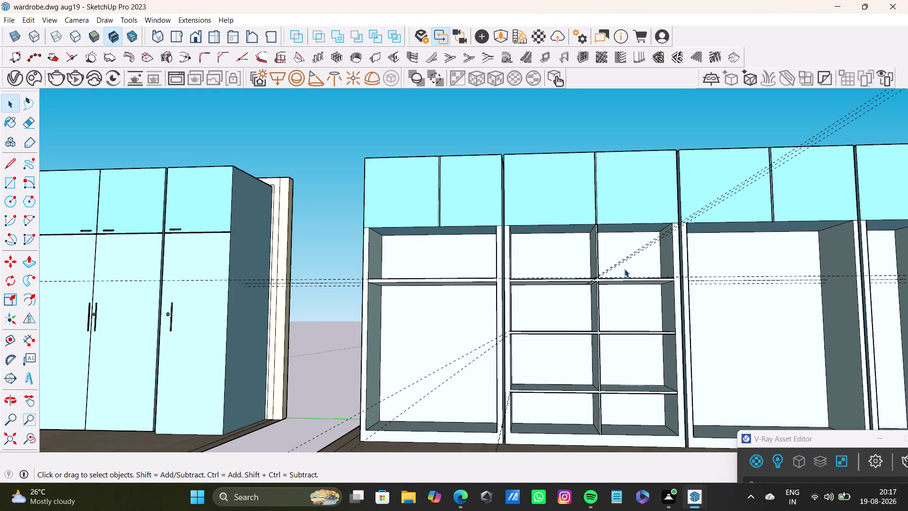
Orbit and zoom around the wardrobe to inspect the shelf compartments from several angles.
middle_drag(563, 302, 549, 376)
scroll(up, 3)
middle_drag(575, 325, 575, 327)
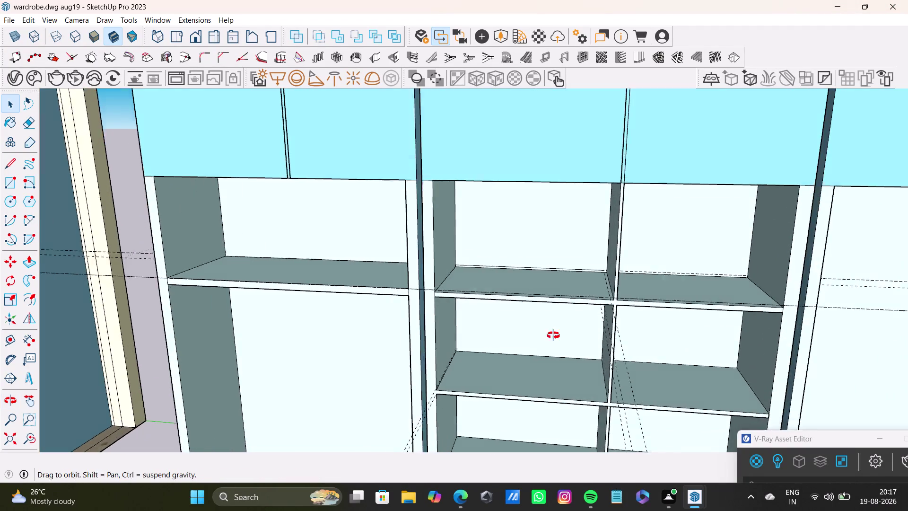
middle_drag(575, 327, 479, 376)
scroll(up, 3)
middle_drag(525, 351, 574, 285)
scroll(up, 3)
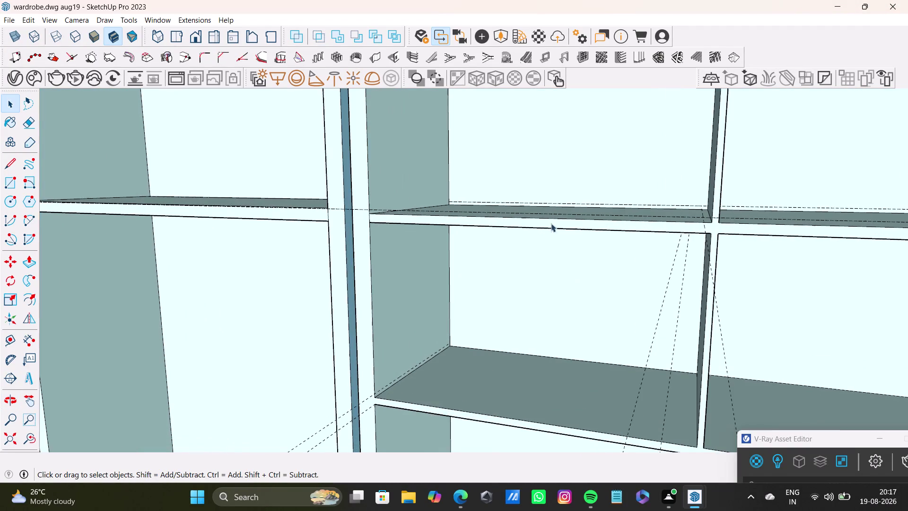
middle_drag(555, 222, 559, 249)
scroll(down, 3)
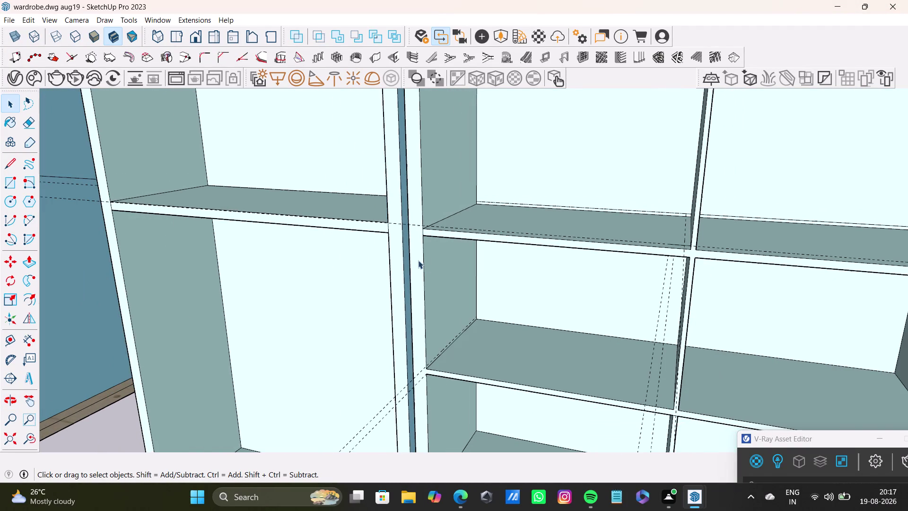
middle_drag(413, 255, 452, 251)
middle_drag(447, 257, 525, 231)
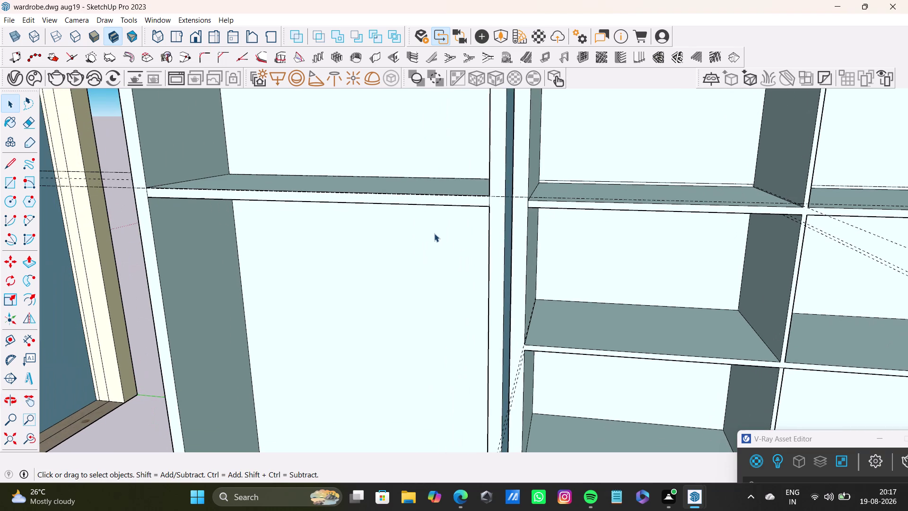
scroll(down, 3)
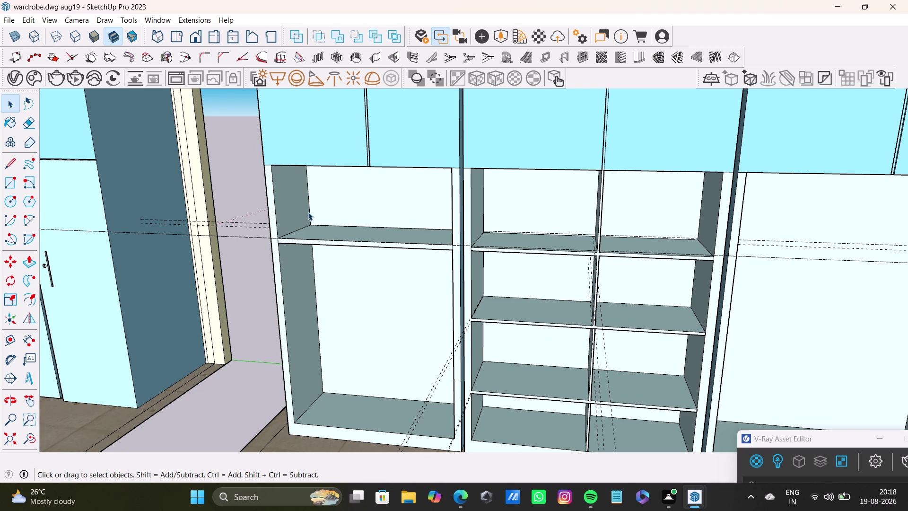
scroll(down, 3)
middle_drag(389, 255, 390, 323)
scroll(up, 3)
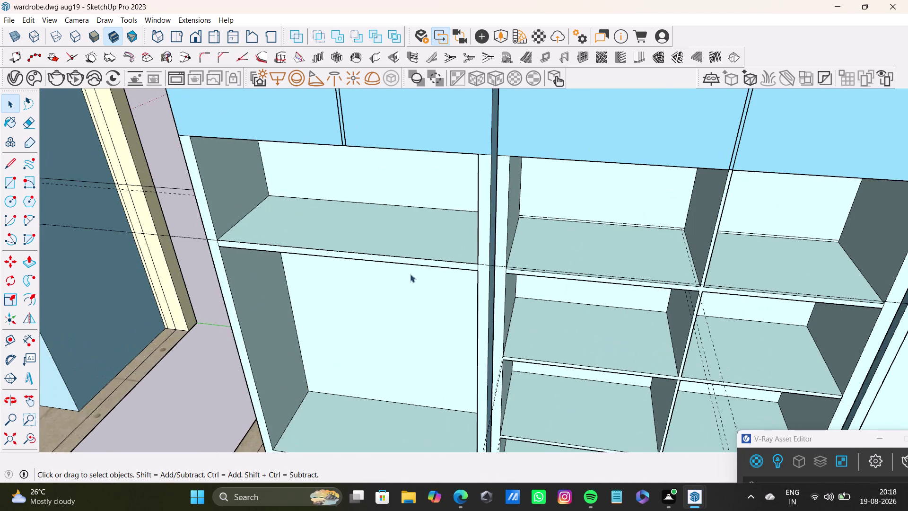
middle_drag(416, 274, 416, 239)
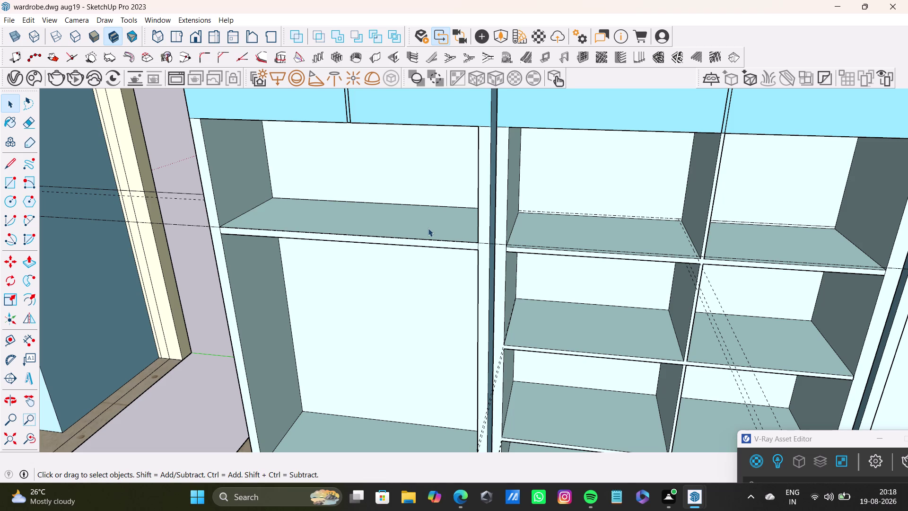
middle_drag(423, 303, 426, 212)
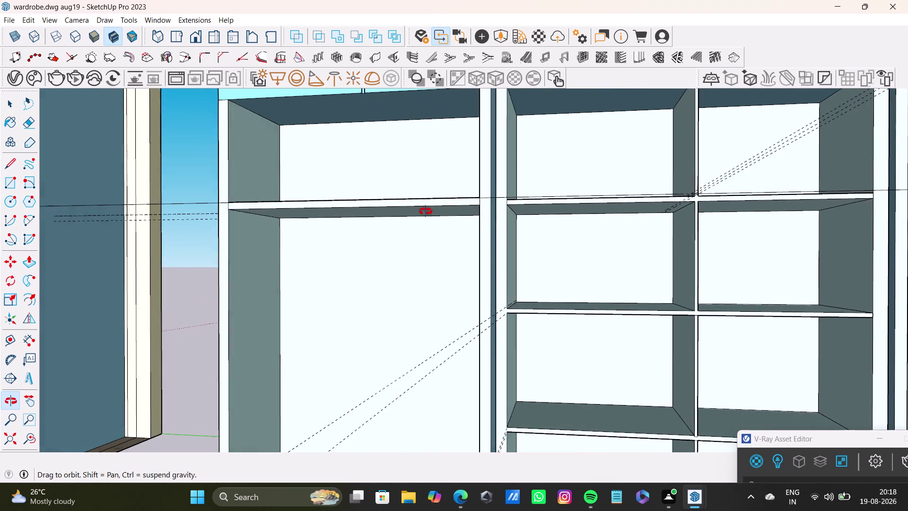
middle_drag(426, 212, 408, 311)
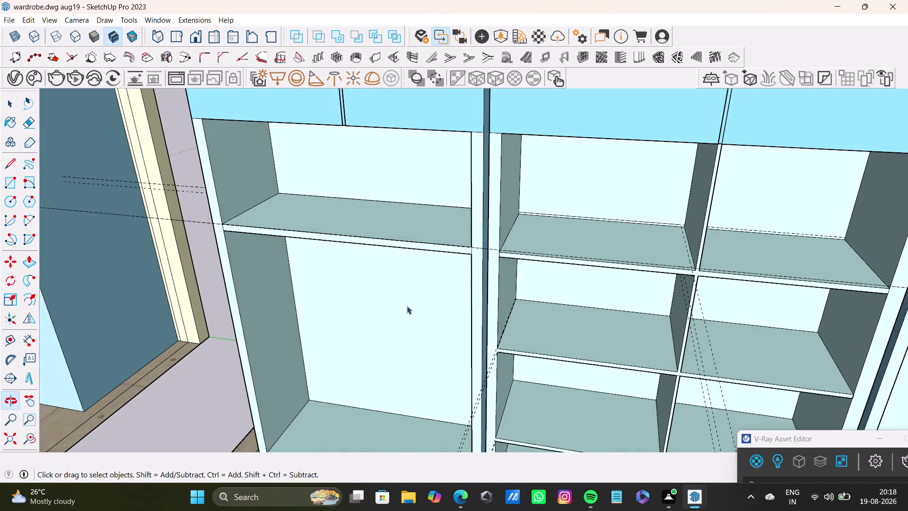
scroll(down, 3)
middle_drag(414, 285, 427, 234)
scroll(up, 3)
middle_drag(449, 285, 446, 214)
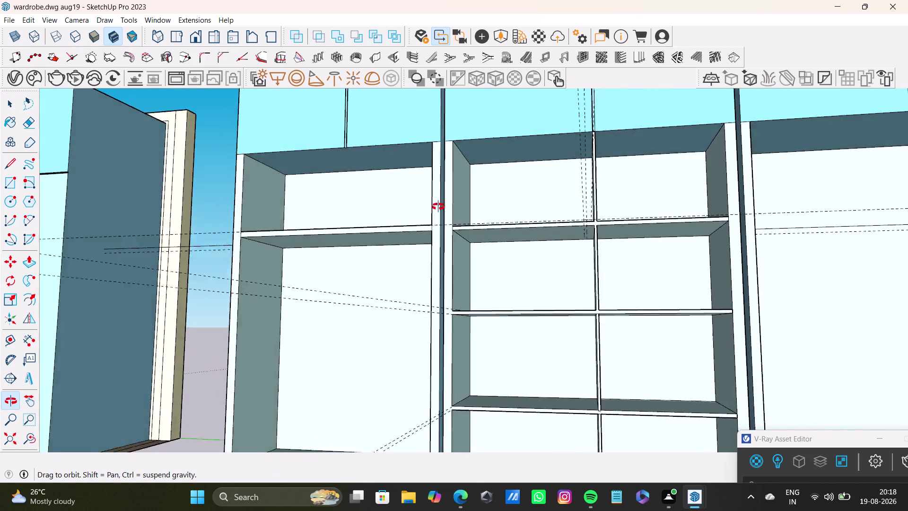
middle_drag(446, 213, 397, 200)
middle_drag(579, 369, 581, 370)
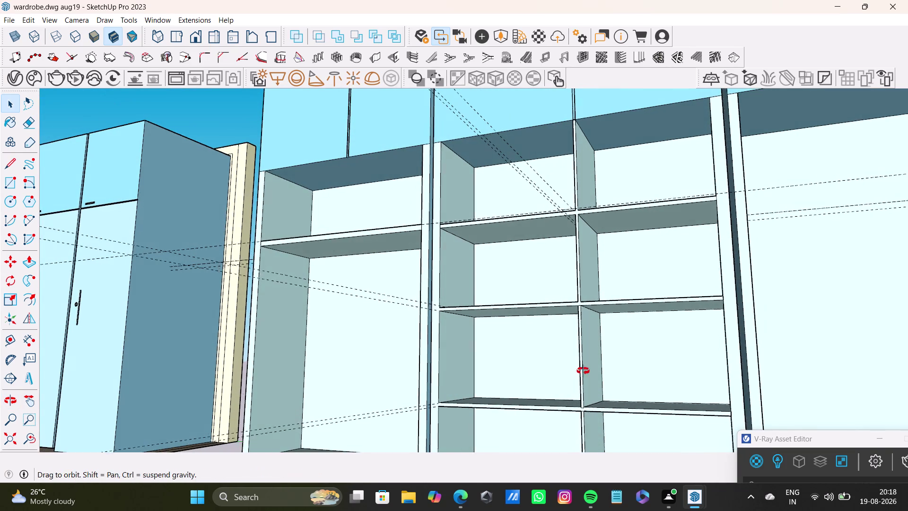
middle_drag(581, 371, 612, 404)
scroll(up, 3)
middle_drag(593, 408, 553, 396)
scroll(up, 3)
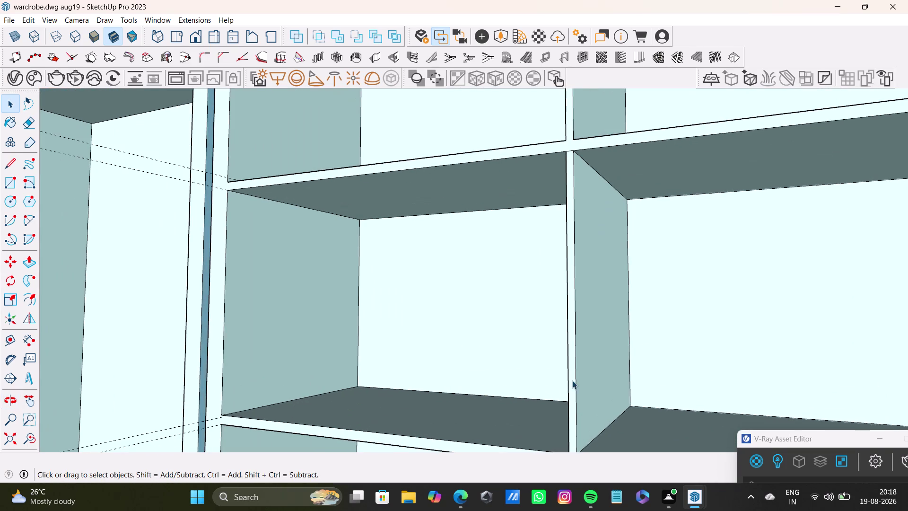
Push/pull the thin vertical divider panel to adjust it.
click(570, 379)
key(p)
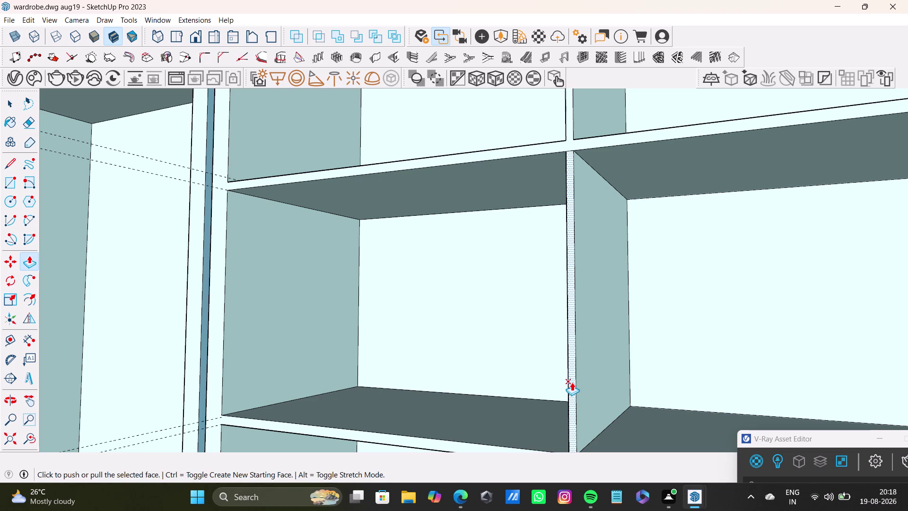
drag(572, 382, 568, 383)
scroll(down, 3)
scroll(up, 3)
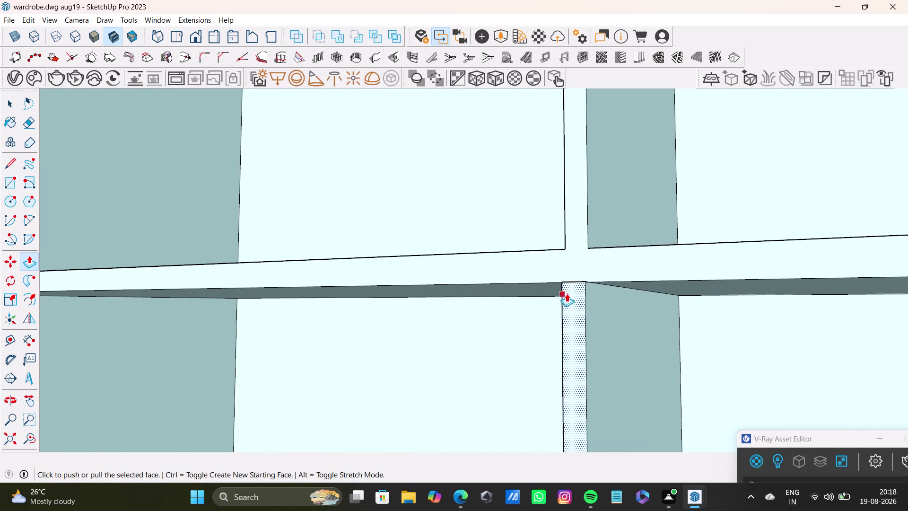
drag(573, 291, 581, 233)
scroll(down, 3)
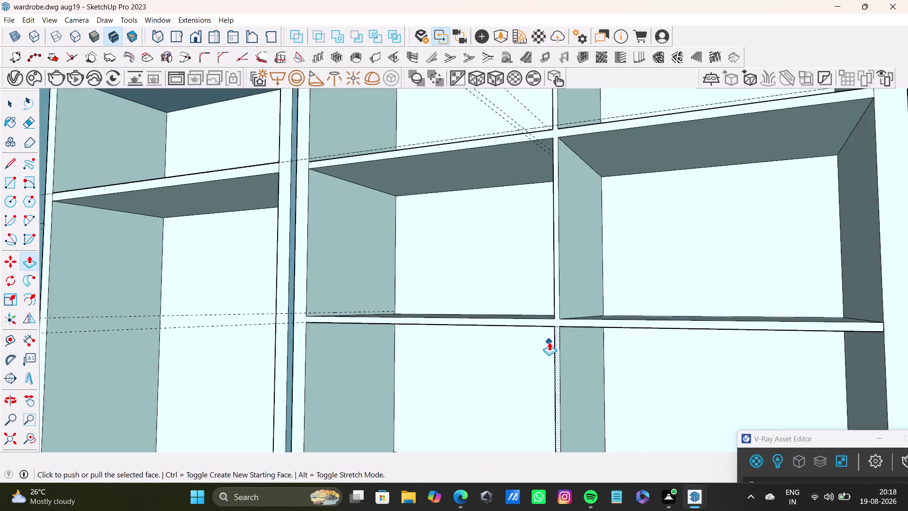
scroll(down, 3)
View both wardrobes whole, close a stray window, and check the elevation drawing.
middle_drag(549, 345, 616, 405)
scroll(down, 3)
scroll(up, 3)
scroll(down, 3)
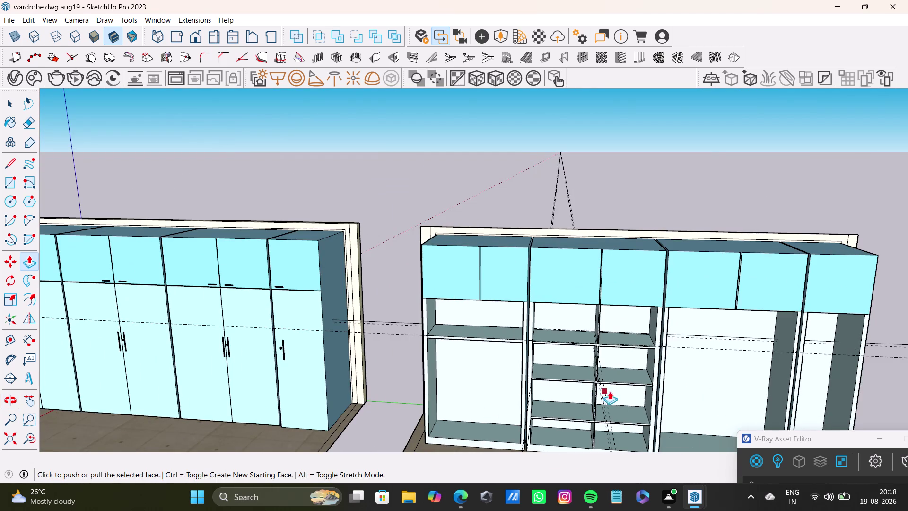
scroll(up, 3)
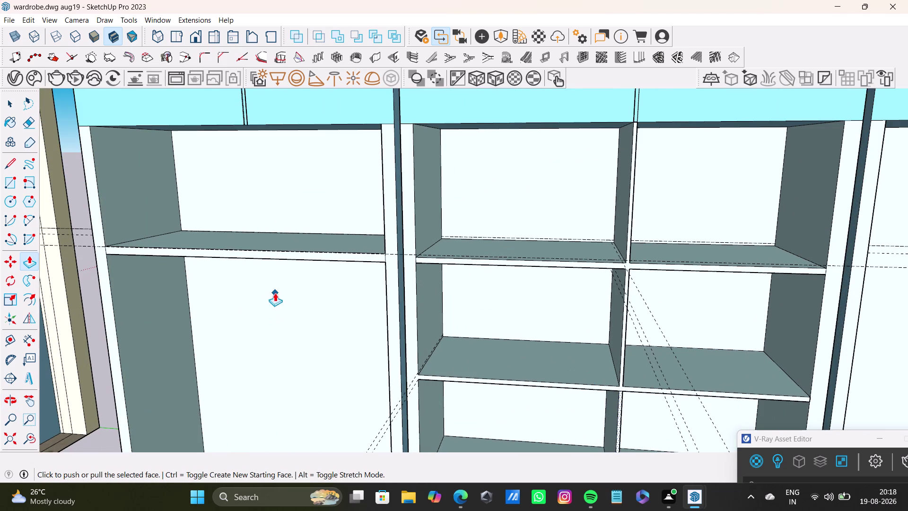
click(614, 501)
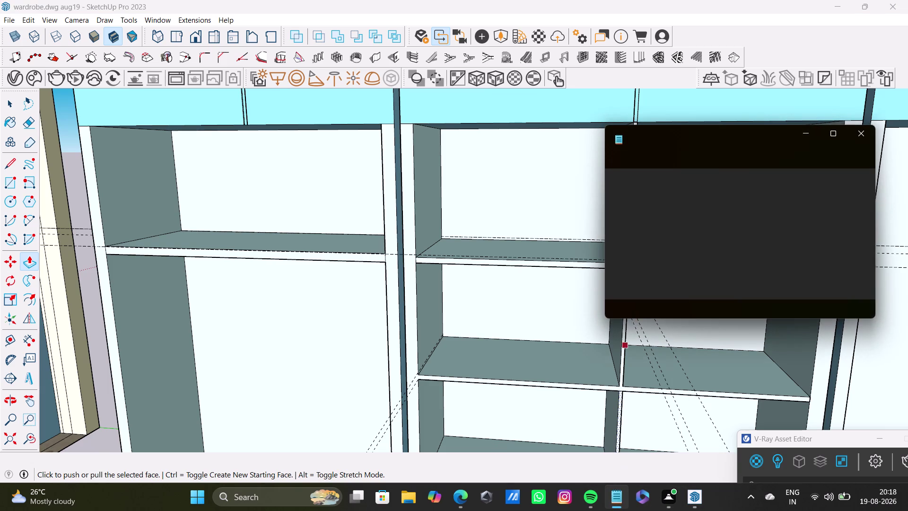
click(861, 134)
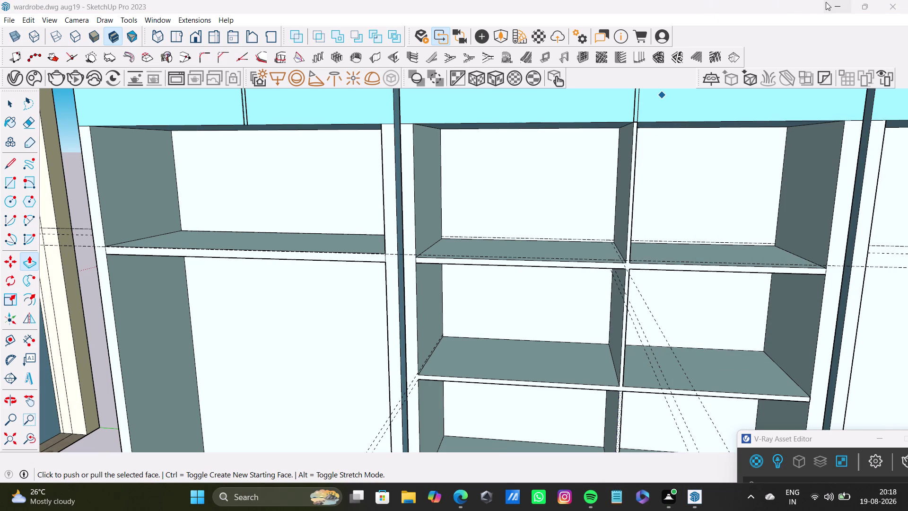
click(828, 4)
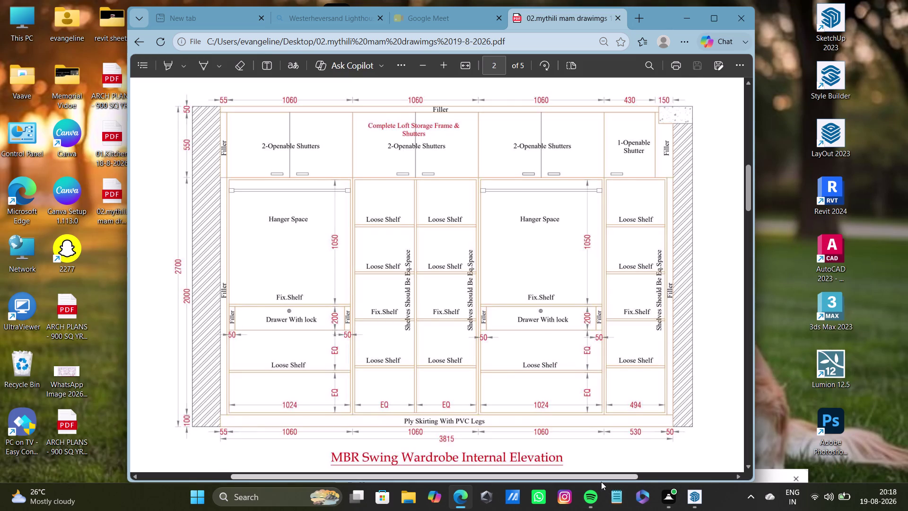
click(690, 498)
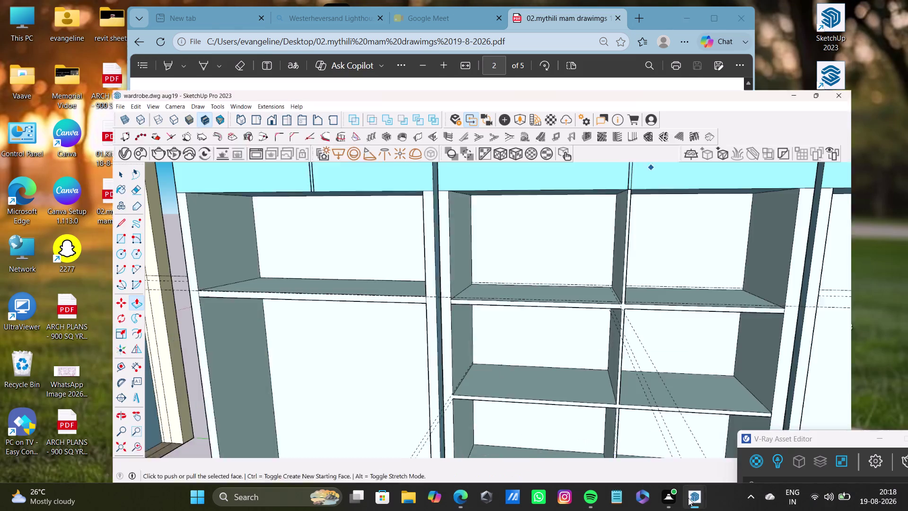
scroll(down, 3)
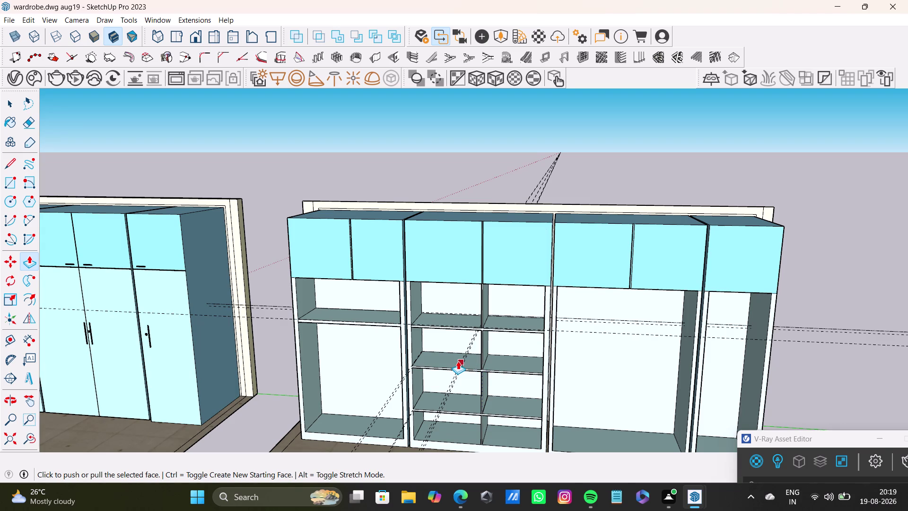
scroll(up, 3)
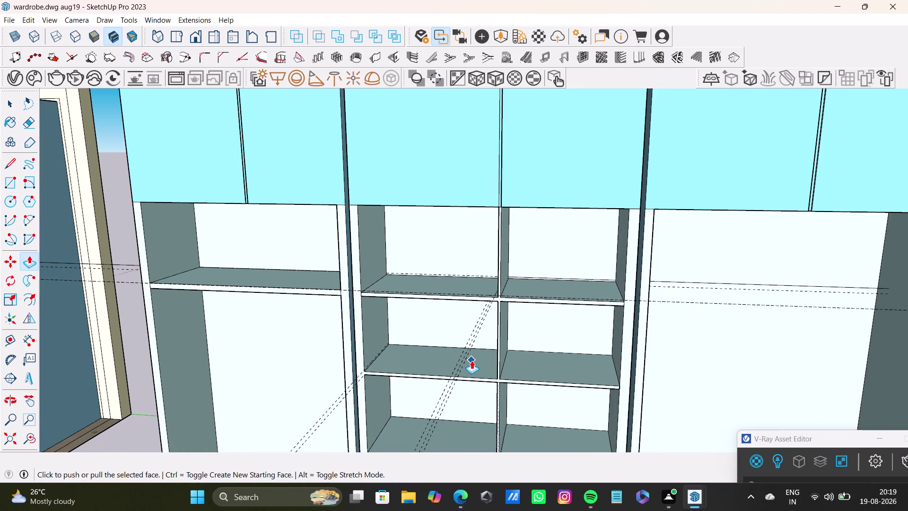
Extend the narrow shelf divider and look over the shelf compartments.
drag(476, 364, 467, 355)
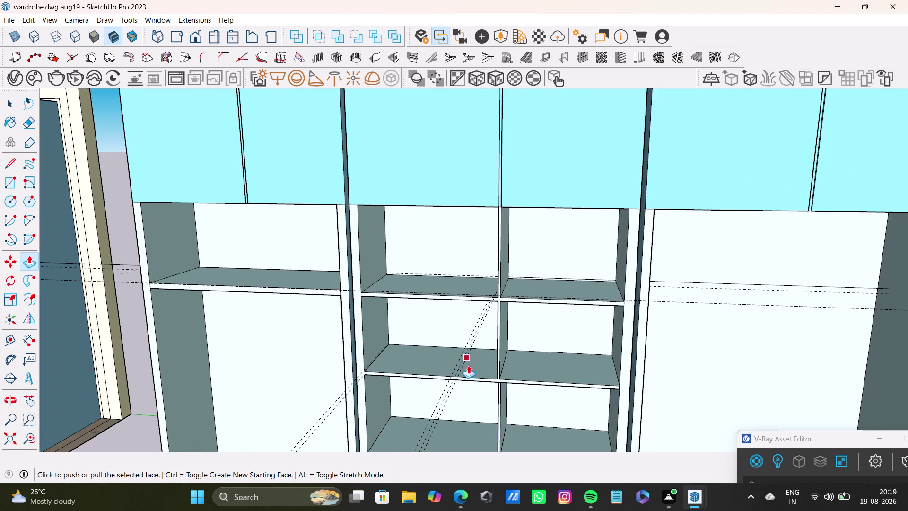
scroll(up, 3)
middle_drag(505, 401, 443, 275)
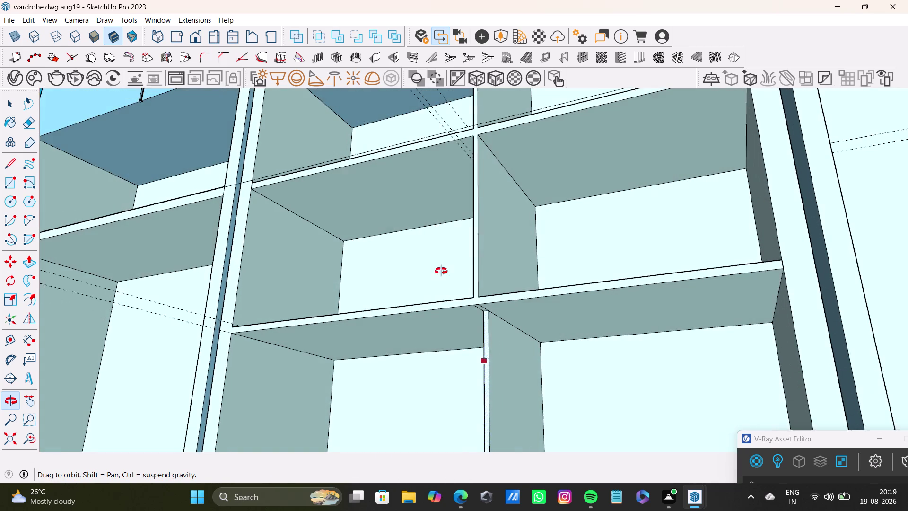
middle_drag(443, 276, 441, 271)
drag(489, 380, 478, 375)
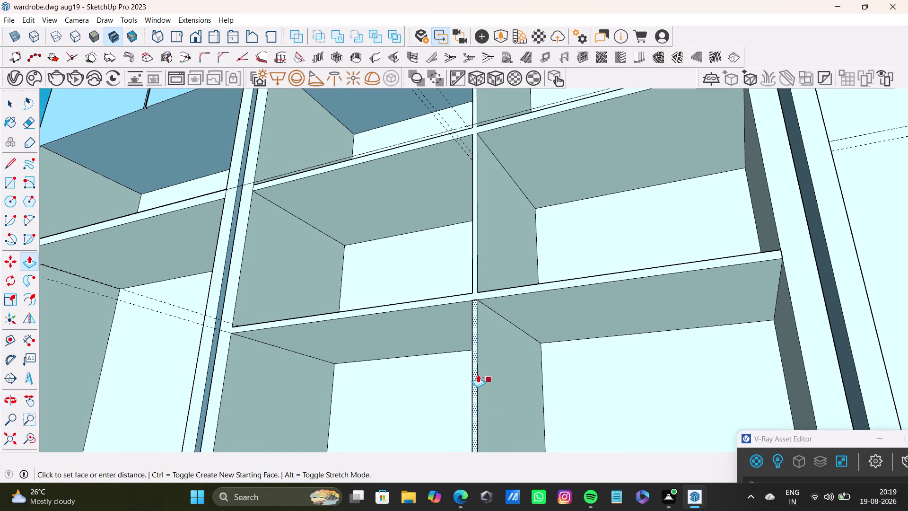
drag(478, 374, 478, 287)
middle_drag(494, 336, 498, 369)
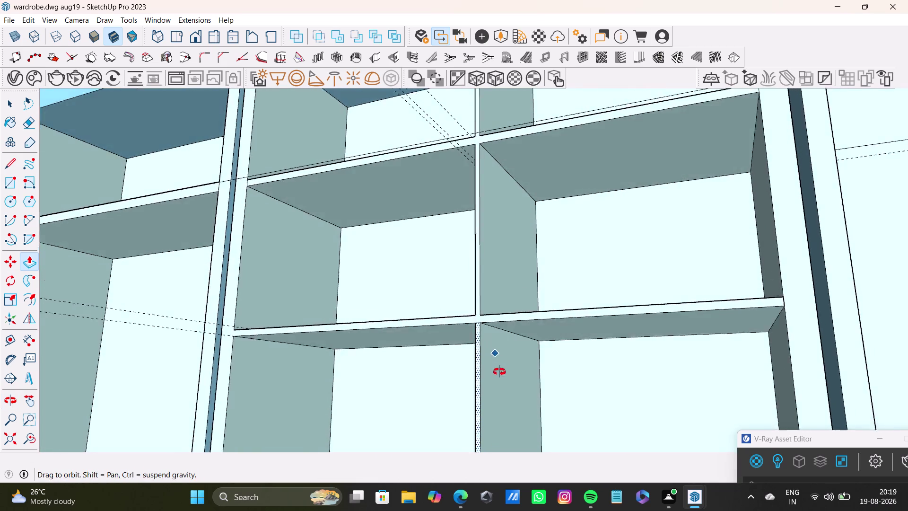
middle_drag(498, 369, 506, 425)
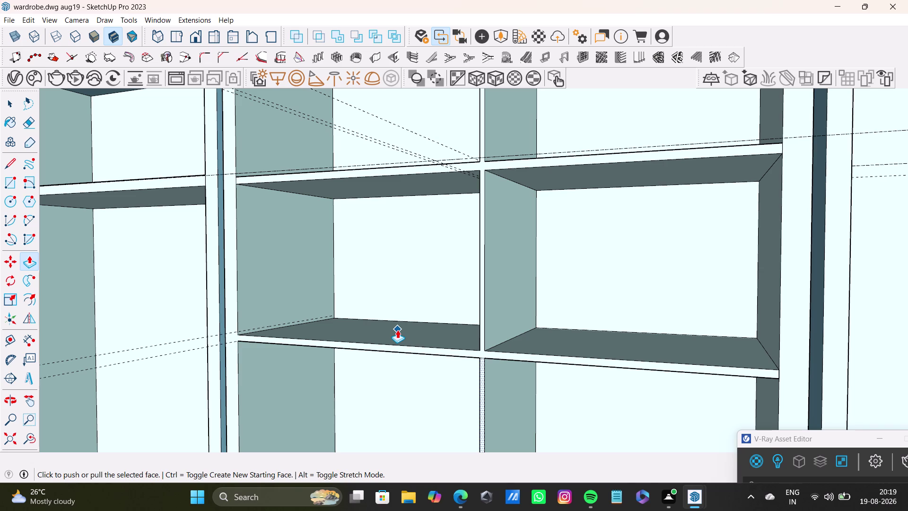
scroll(down, 3)
scroll(down, 3)
middle_drag(416, 287, 488, 292)
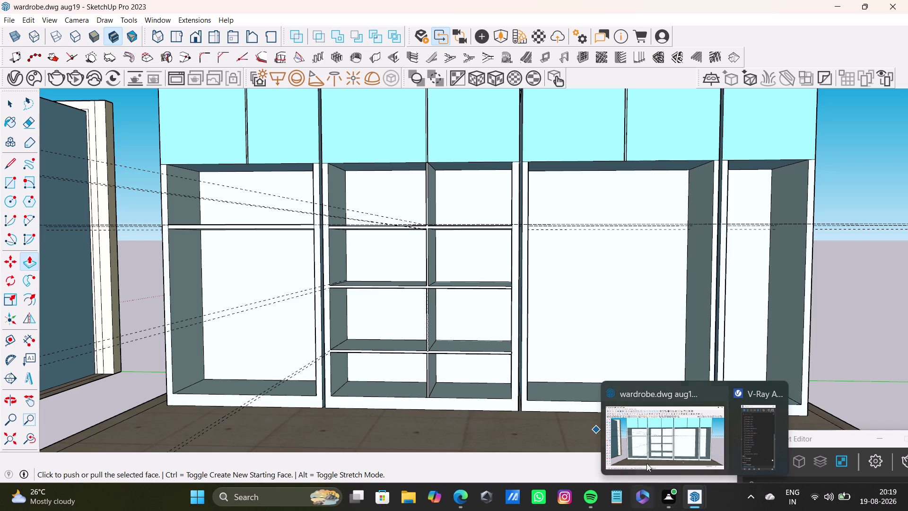
Compare with the PDF elevation, then frame the narrow right-hand column face-on.
click(837, 9)
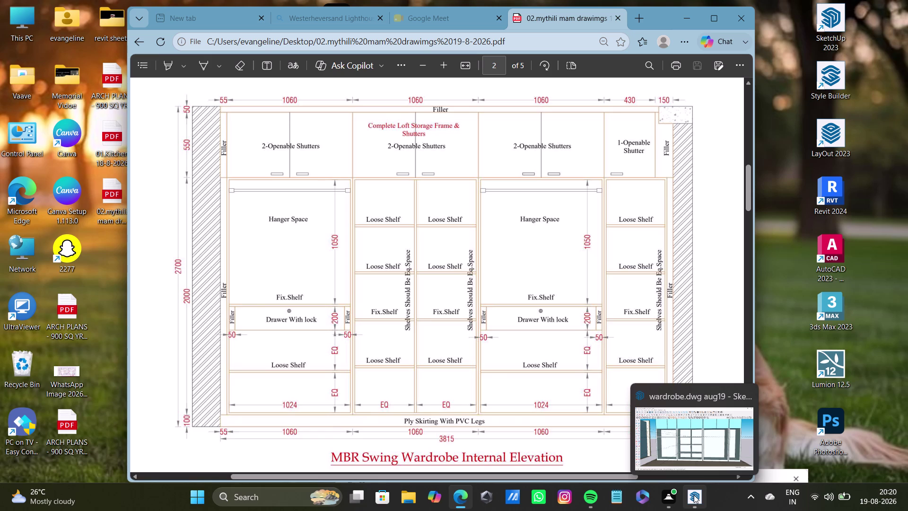
click(694, 494)
scroll(down, 3)
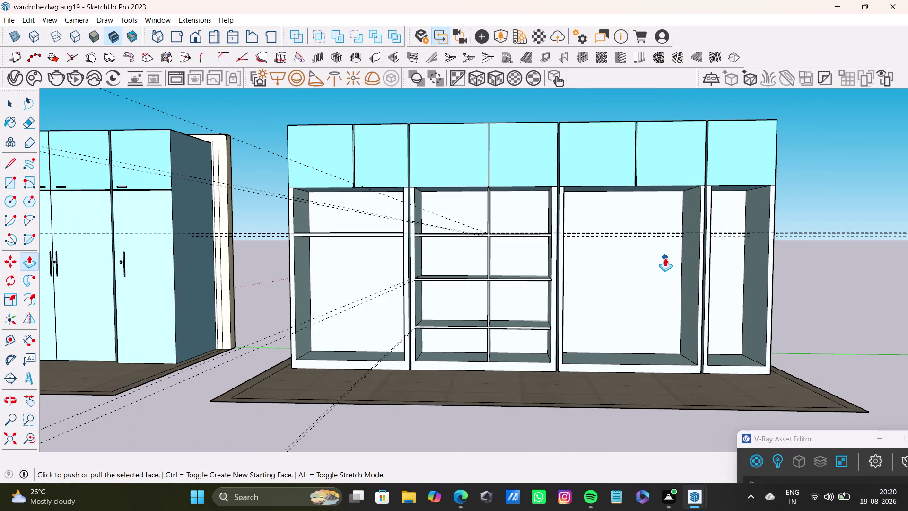
middle_drag(665, 254, 457, 248)
scroll(up, 3)
middle_drag(495, 247, 410, 270)
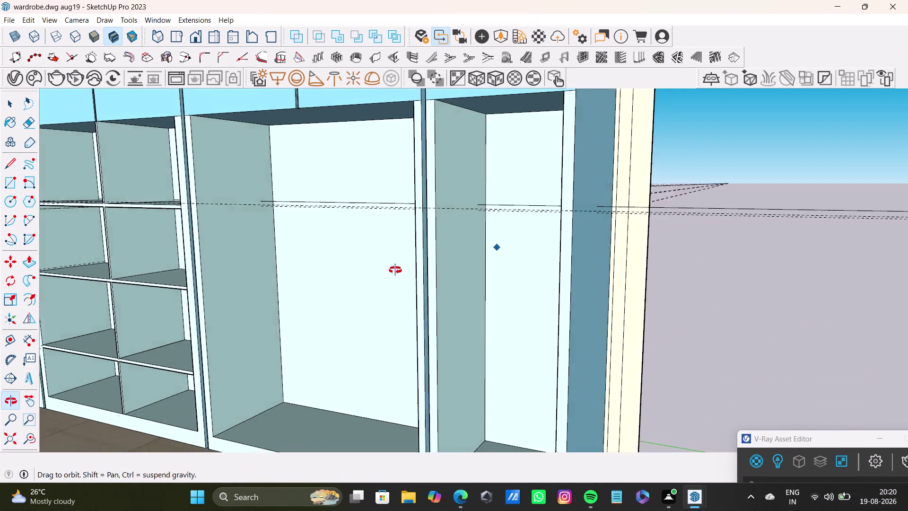
middle_drag(410, 270, 370, 310)
click(28, 22)
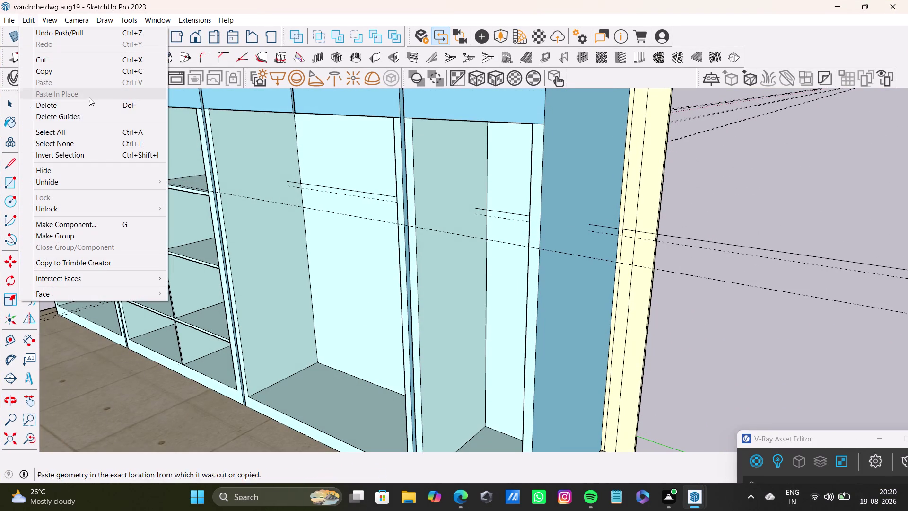
click(86, 113)
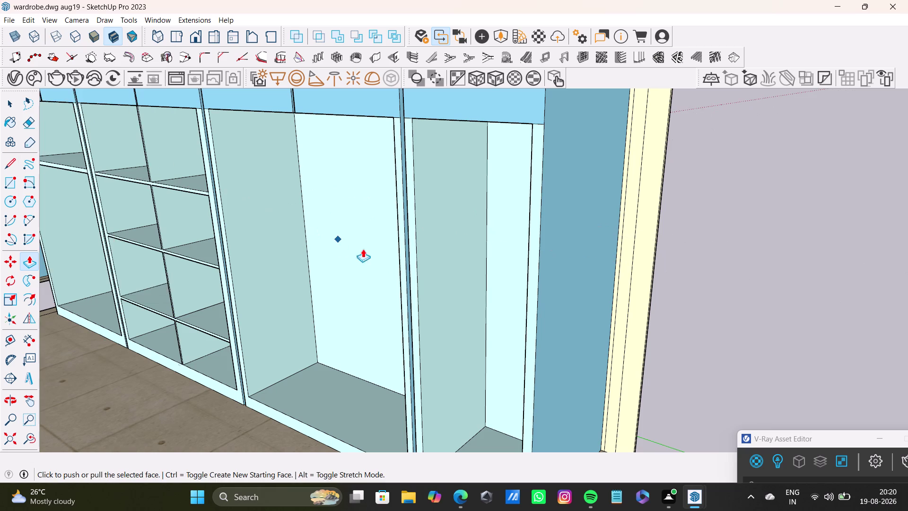
scroll(up, 3)
middle_drag(424, 259, 419, 230)
drag(12, 187, 14, 182)
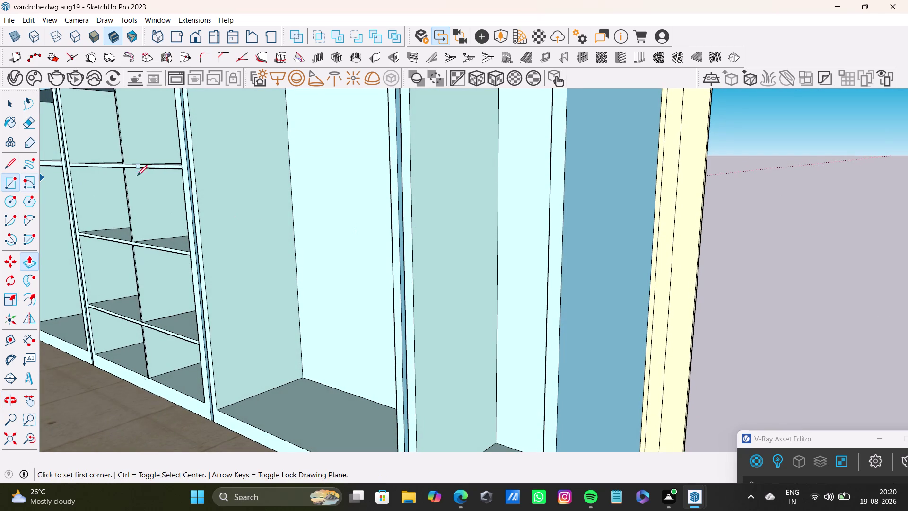
scroll(down, 3)
middle_drag(441, 210, 444, 260)
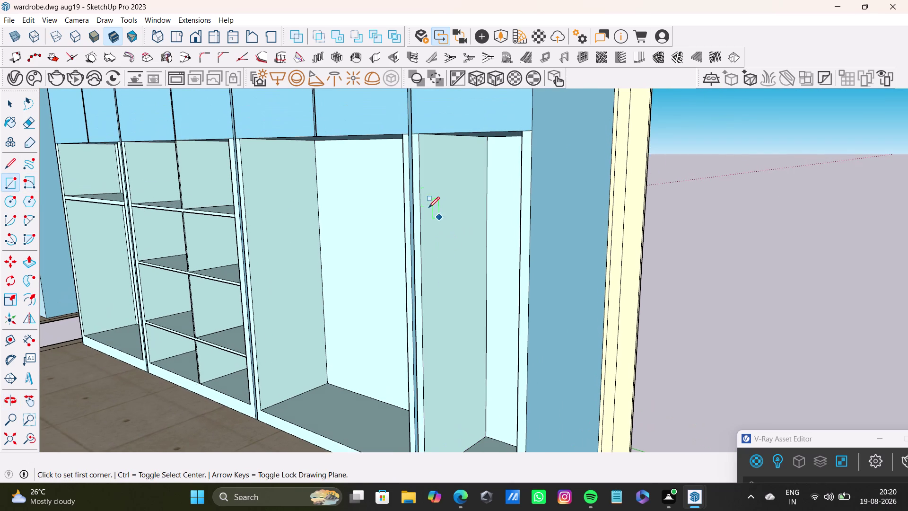
Draw the first three shelf rectangles from the top of the narrow column downward.
click(421, 182)
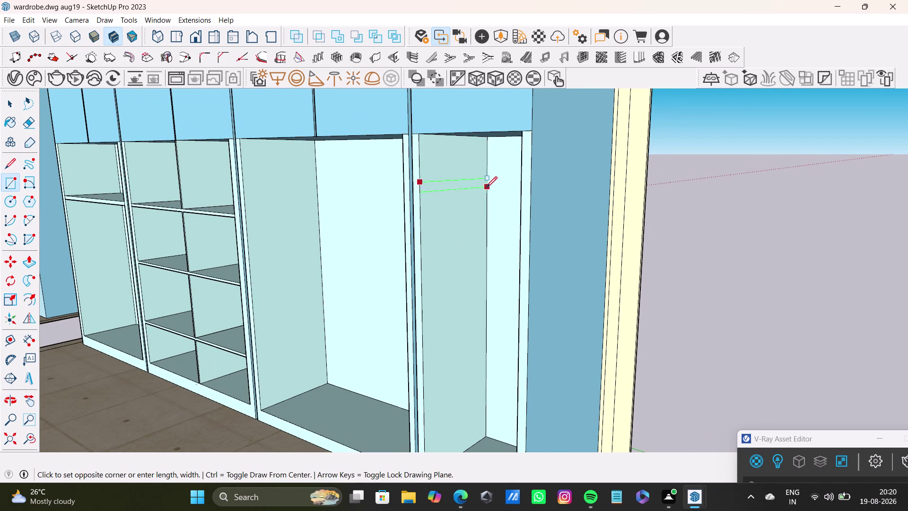
click(485, 185)
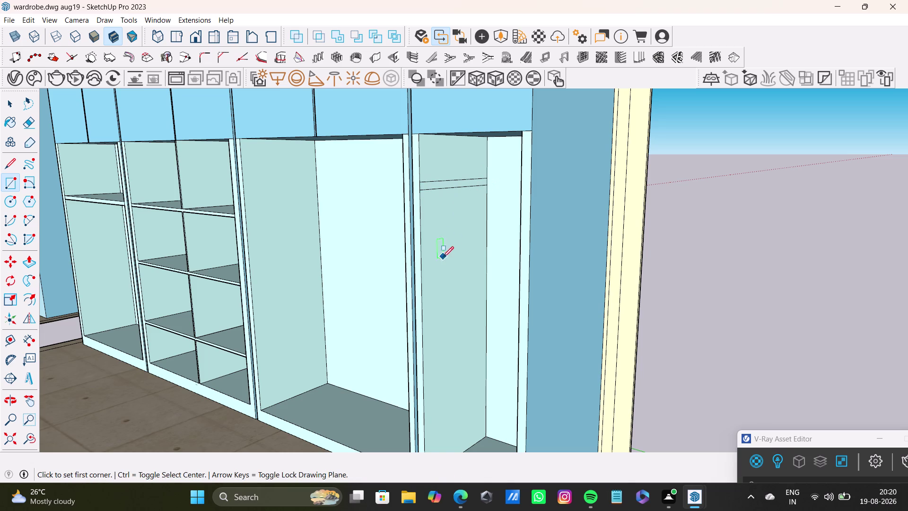
click(424, 243)
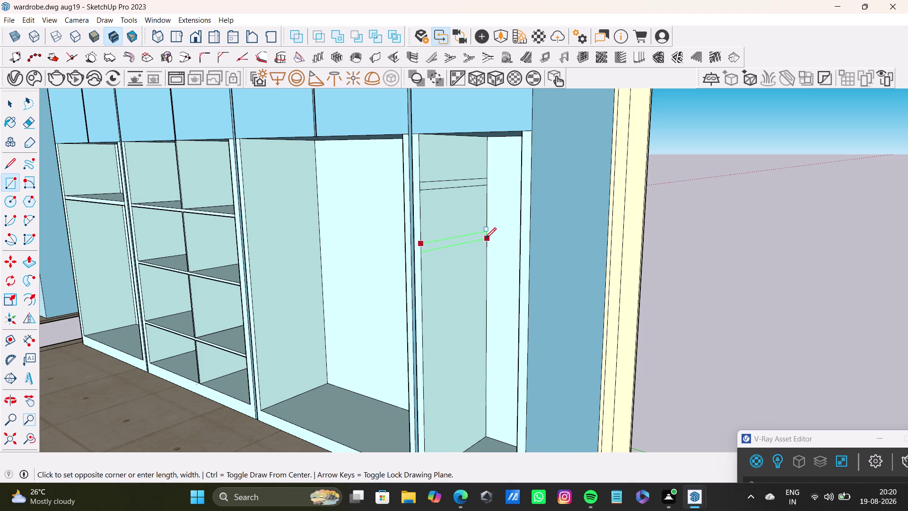
click(486, 240)
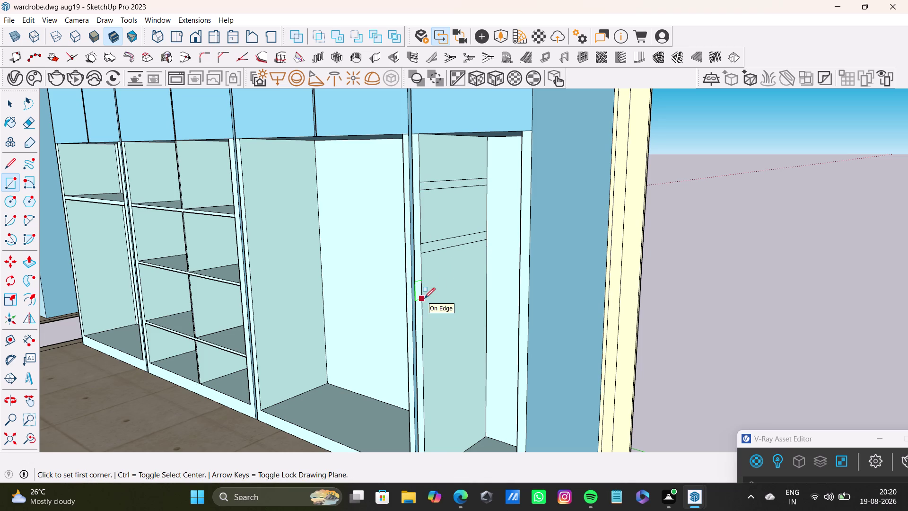
click(425, 299)
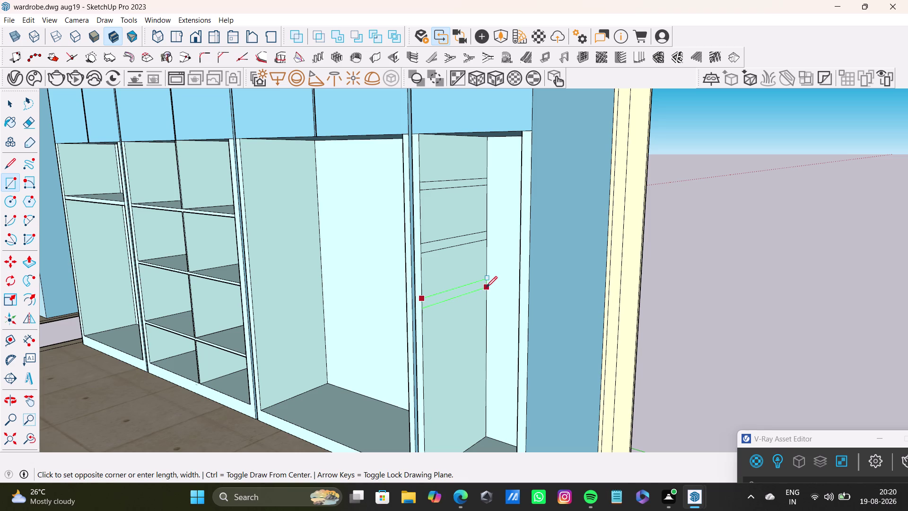
click(486, 287)
click(427, 359)
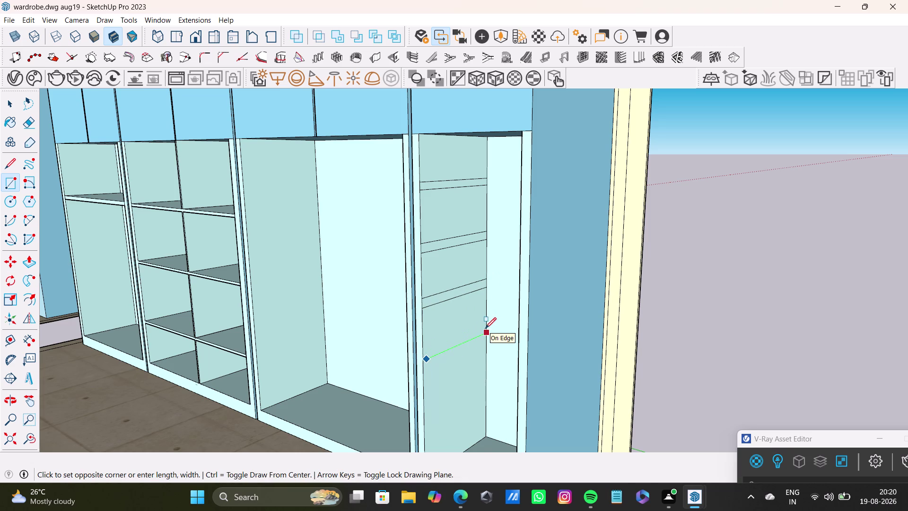
key(space)
Draw the fourth, fifth and bottom shelf rectangles lower in the column, then exit Rectangle.
click(6, 183)
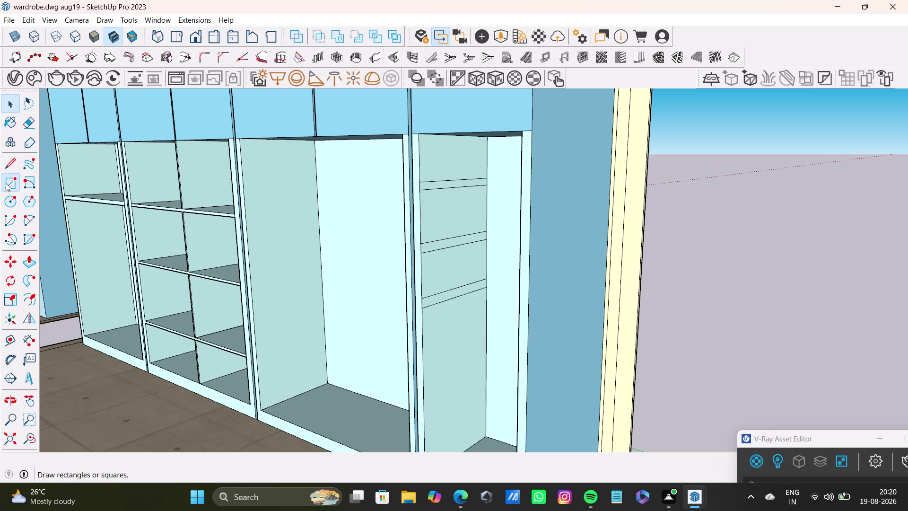
click(425, 361)
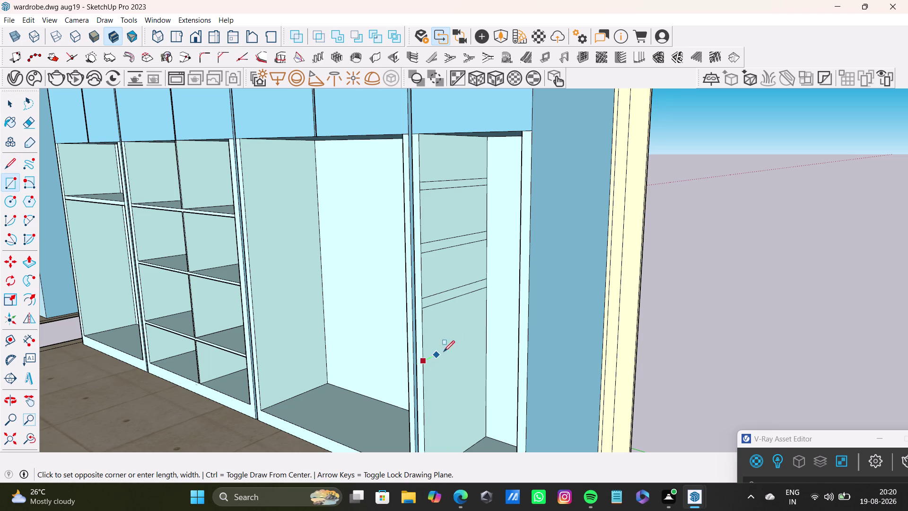
click(484, 327)
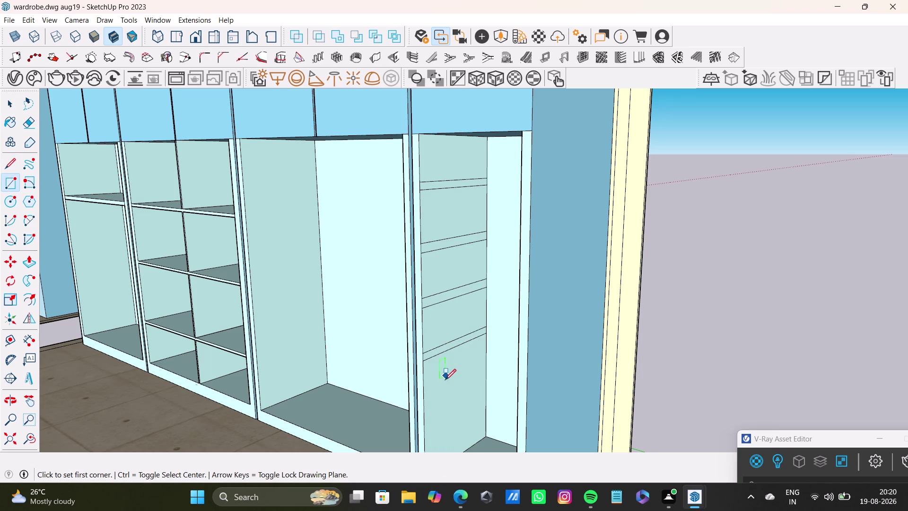
scroll(down, 3)
key(ctrl+z)
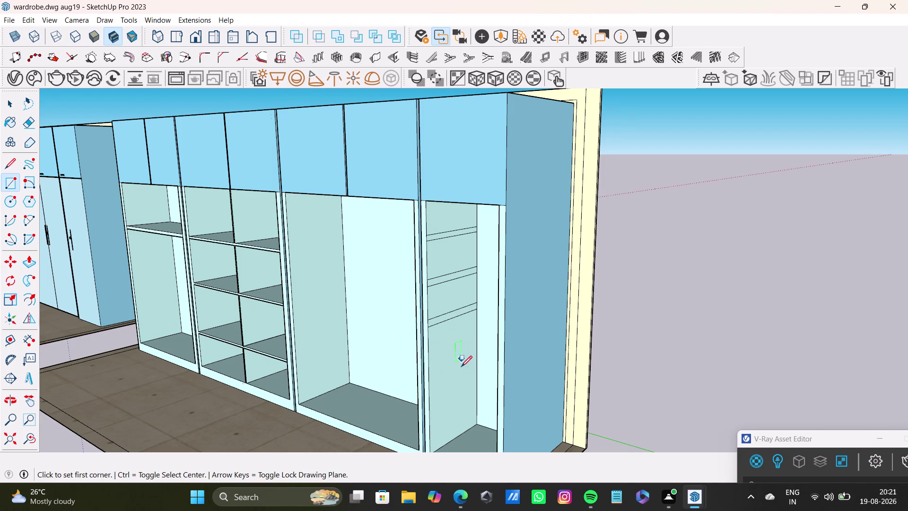
drag(428, 368, 435, 363)
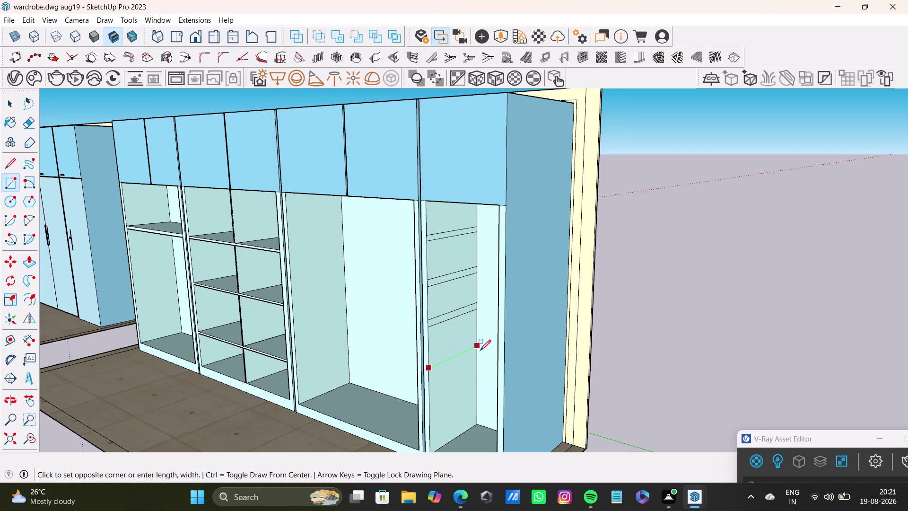
click(479, 354)
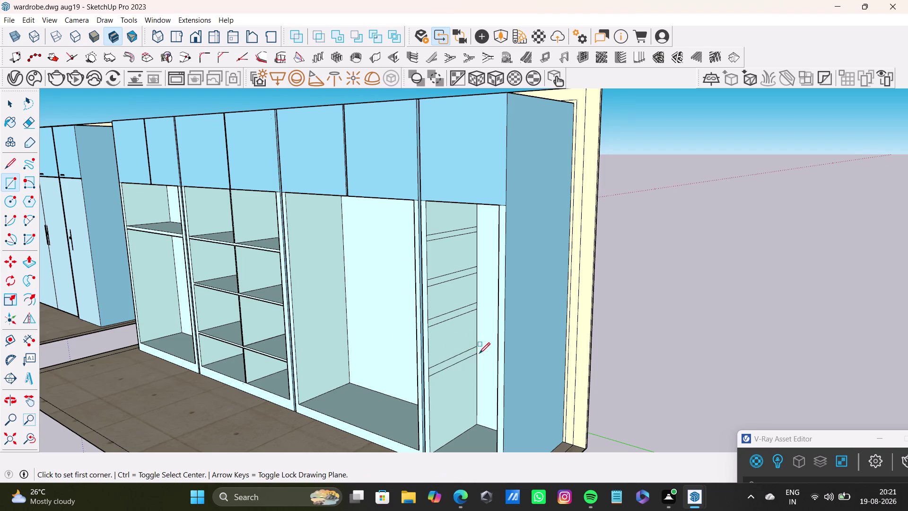
click(432, 419)
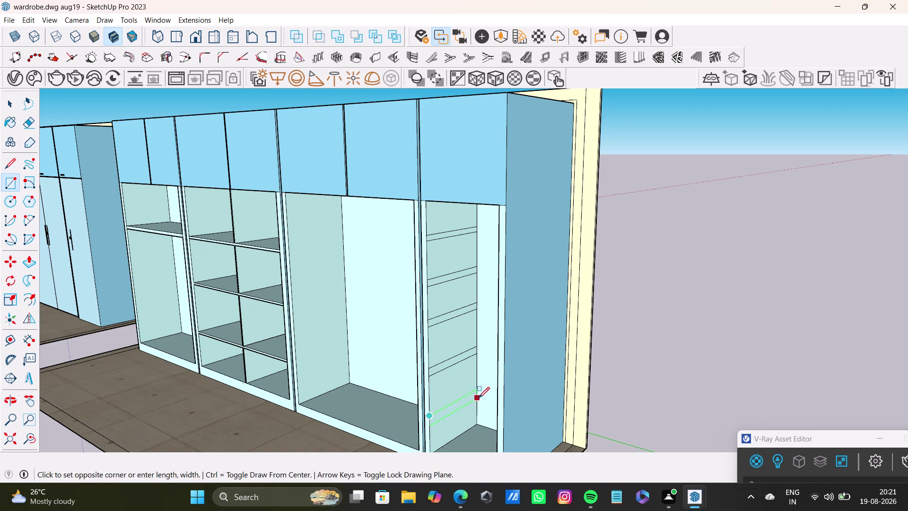
scroll(up, 3)
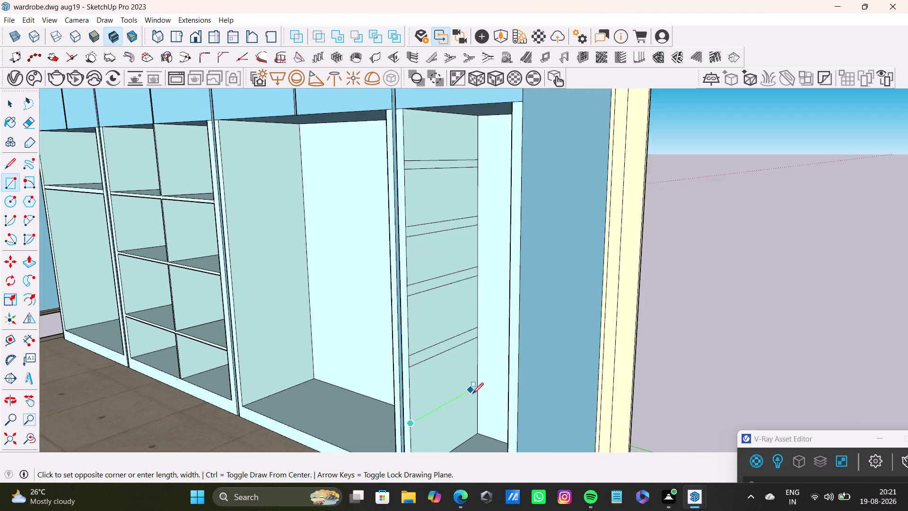
scroll(up, 3)
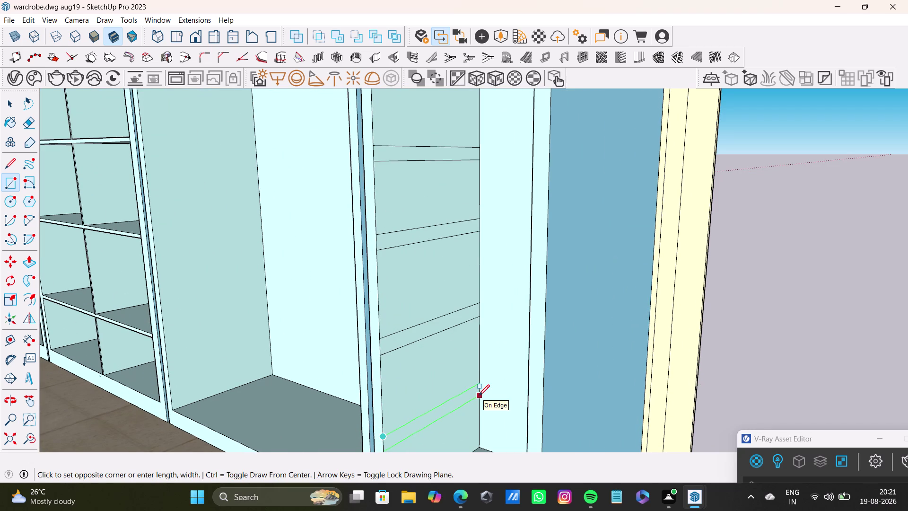
click(479, 396)
key(space)
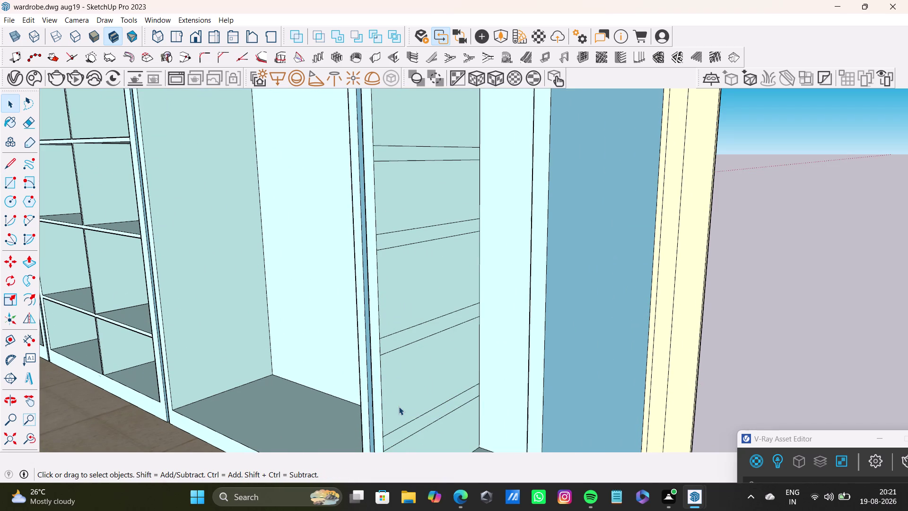
scroll(down, 3)
Push/pull the top shelf face to create the first solid shelf in the column.
middle_drag(322, 249, 340, 257)
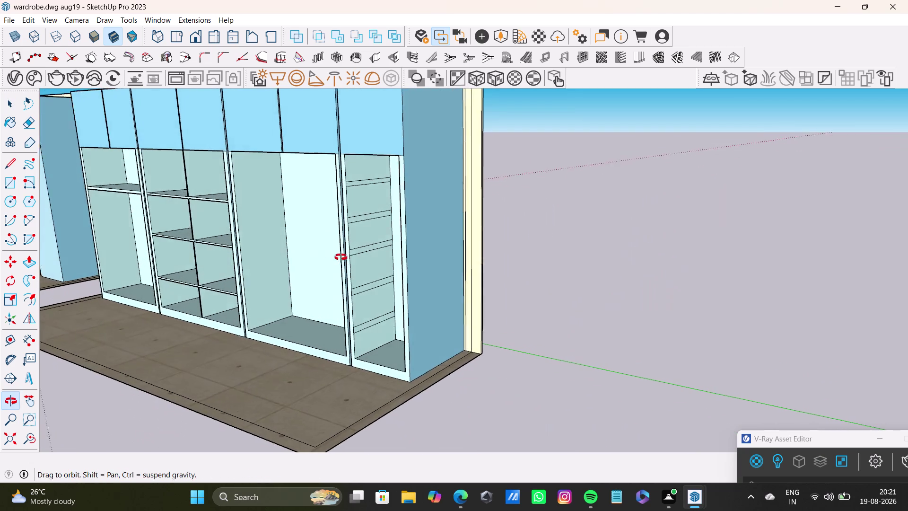
middle_drag(340, 258, 343, 259)
scroll(up, 3)
click(362, 174)
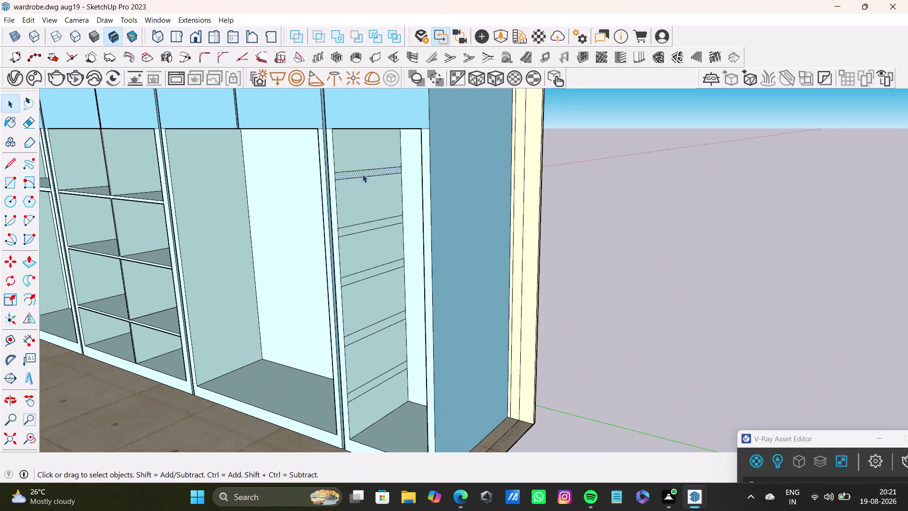
key(p)
drag(362, 174, 375, 174)
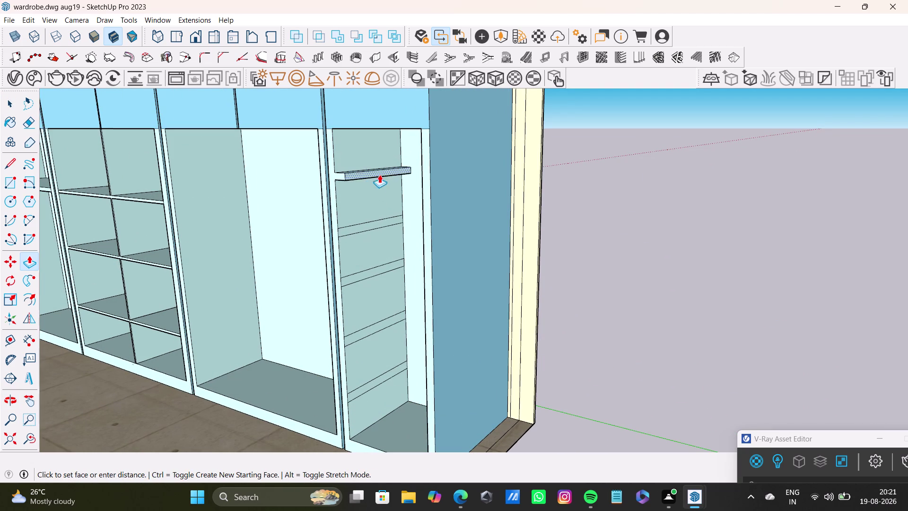
drag(376, 173, 433, 185)
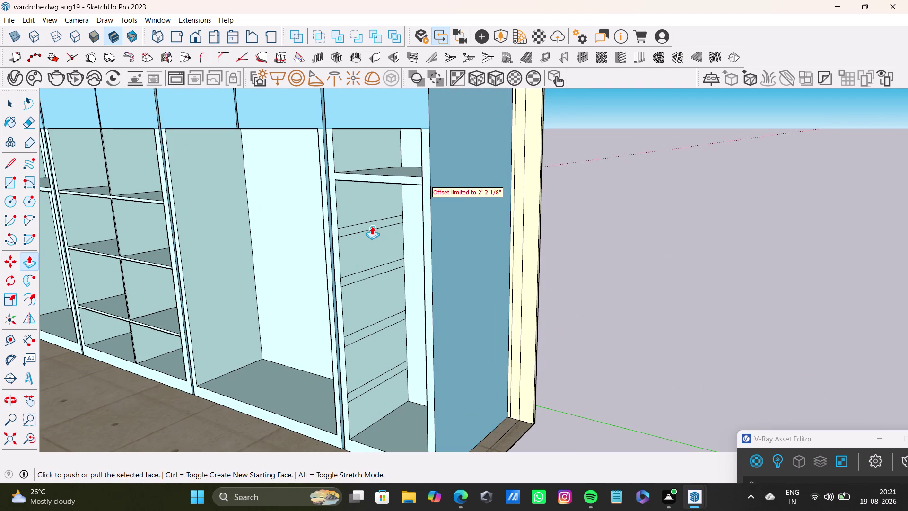
key(space)
Extrude the second and third shelf faces into solid shelves.
click(372, 226)
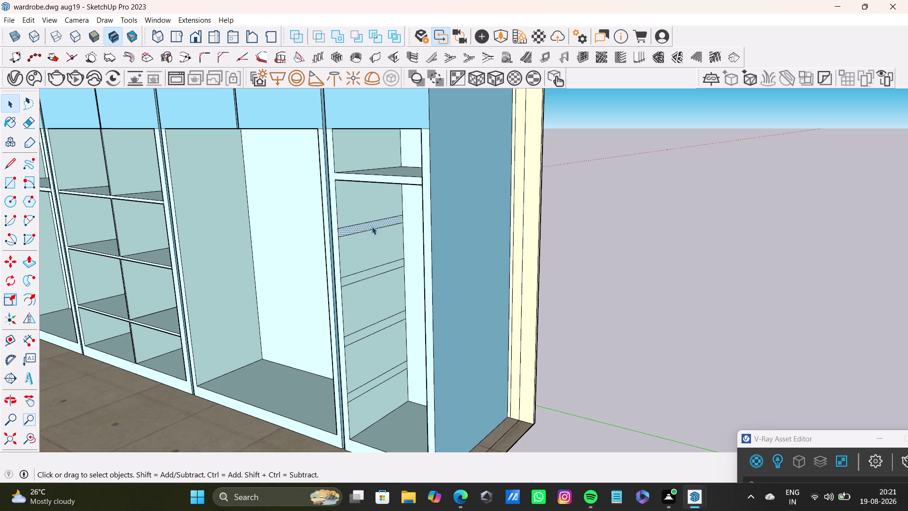
key(p)
drag(372, 226, 418, 245)
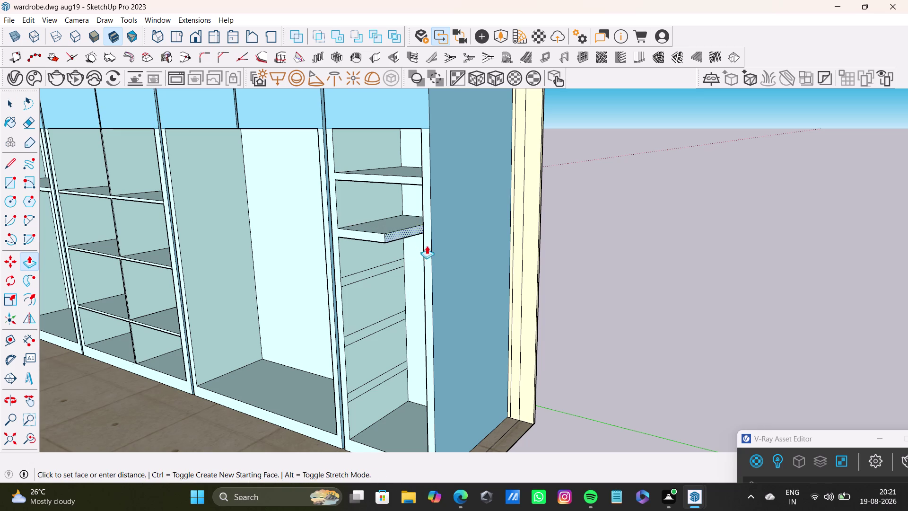
drag(418, 245, 446, 253)
key(space)
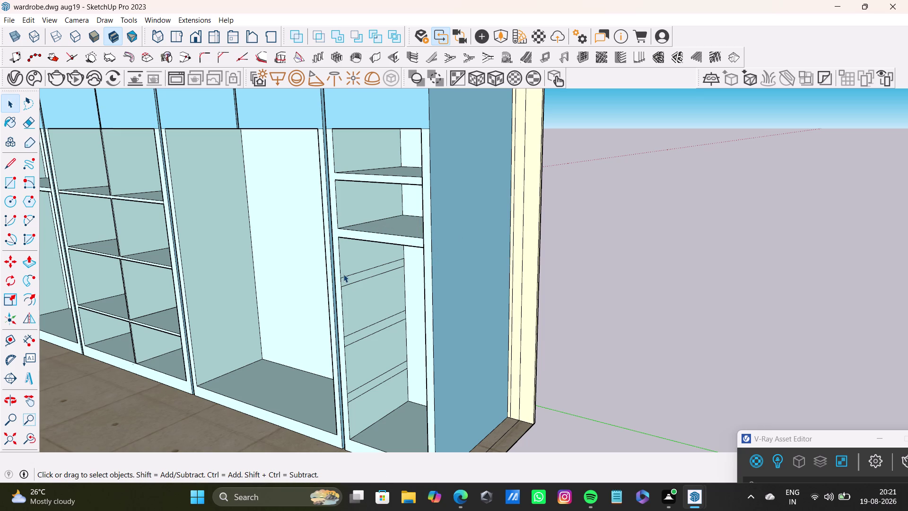
click(353, 278)
key(p)
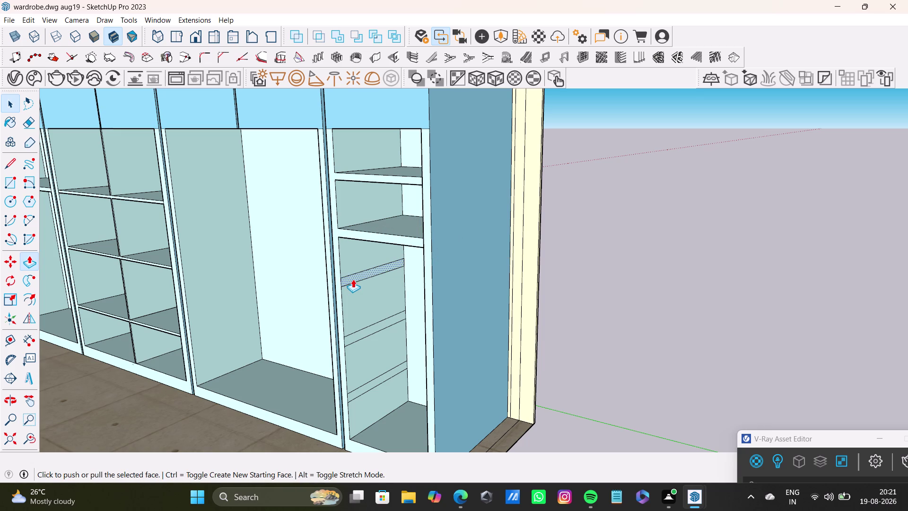
drag(353, 279, 446, 309)
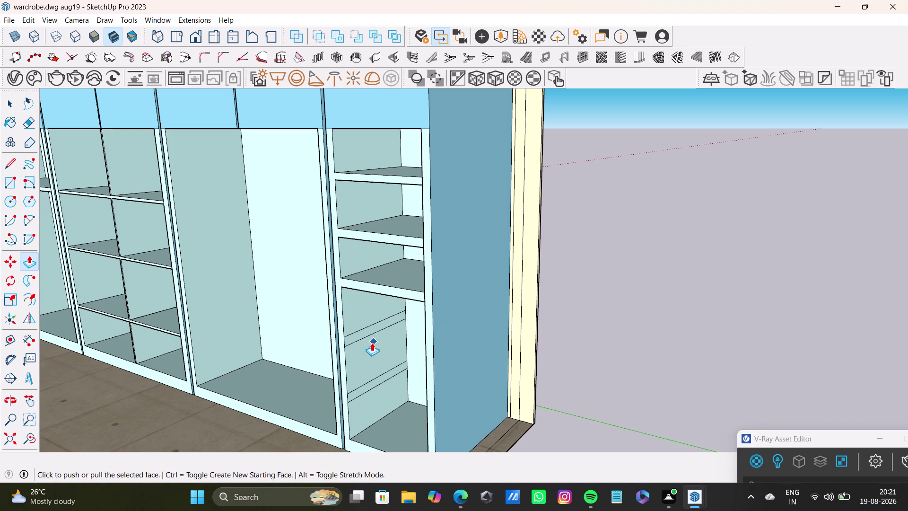
key(space)
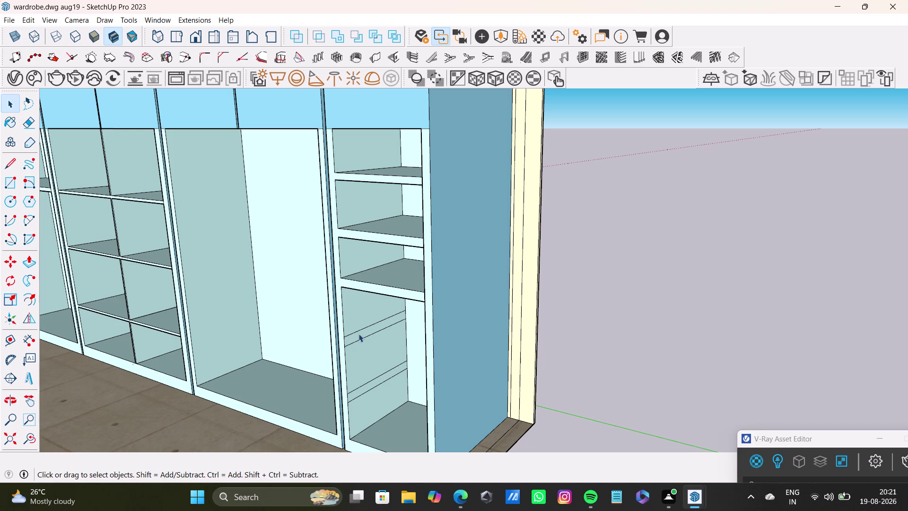
Extrude the fourth and lowest shelf faces into solid shelves.
click(360, 335)
key(p)
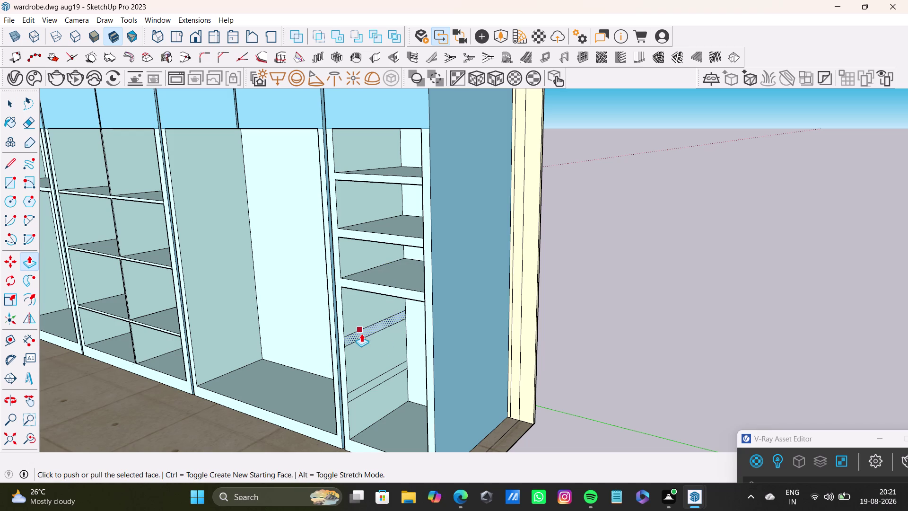
drag(361, 333, 454, 361)
key(space)
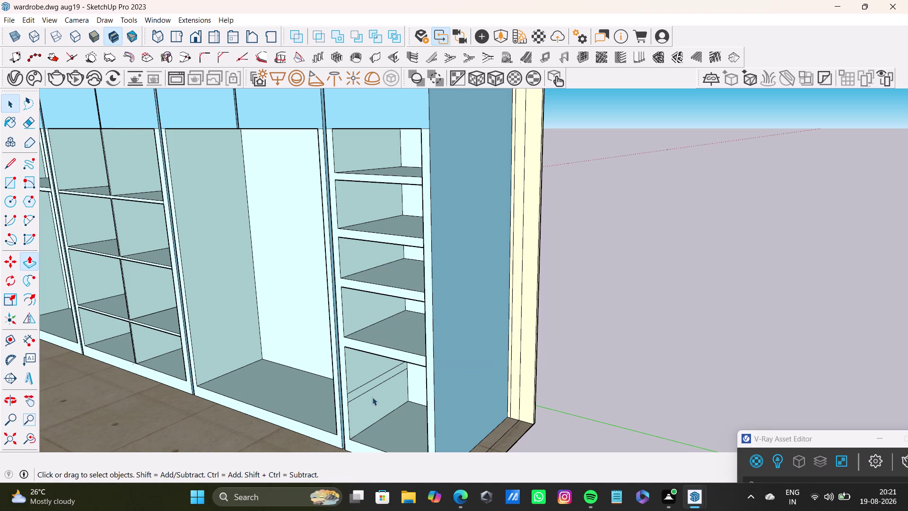
click(358, 391)
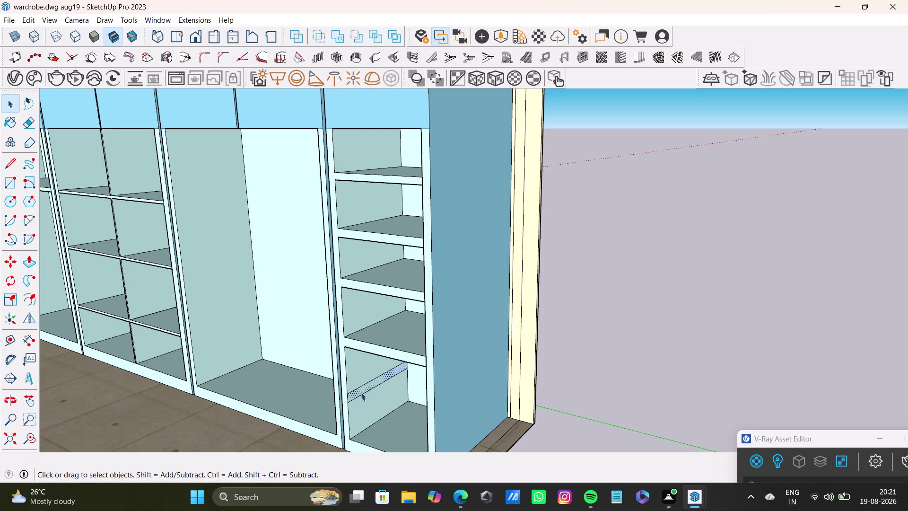
key(p)
drag(359, 395, 461, 422)
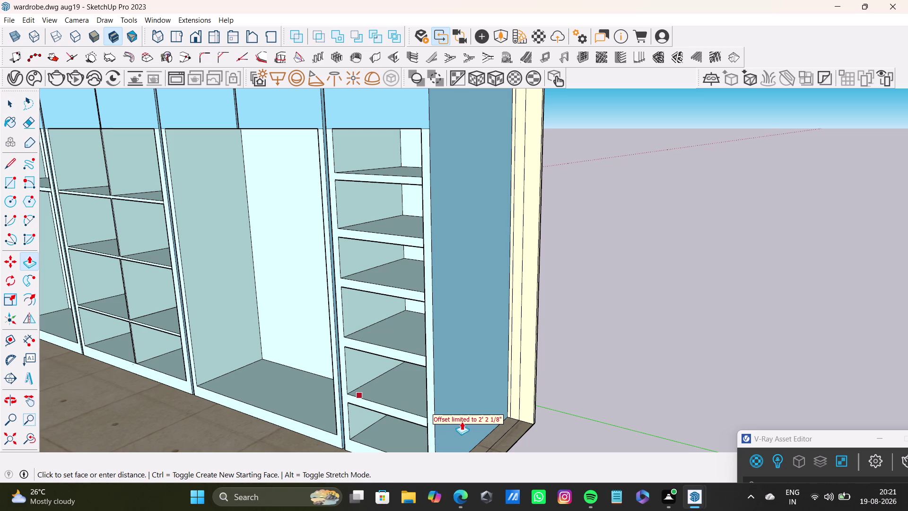
drag(462, 421, 472, 424)
scroll(down, 3)
middle_drag(385, 372, 456, 358)
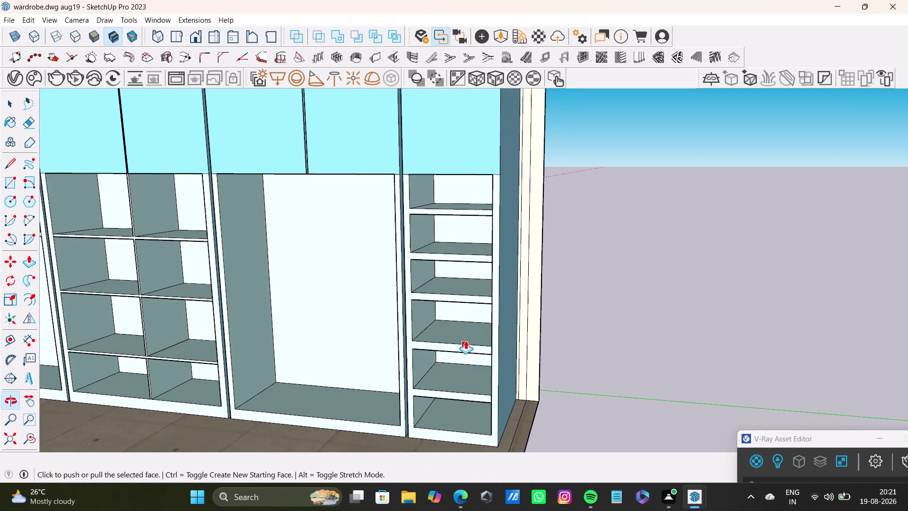
key(space)
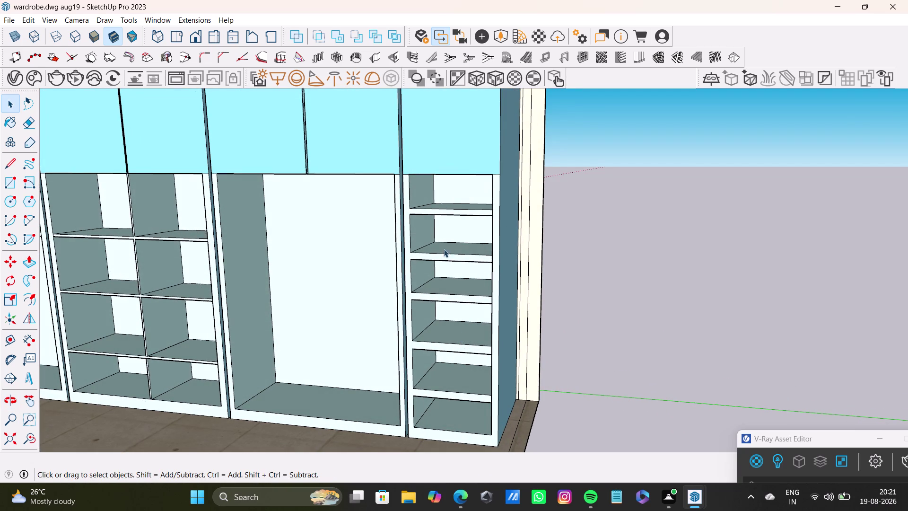
middle_drag(449, 304, 506, 289)
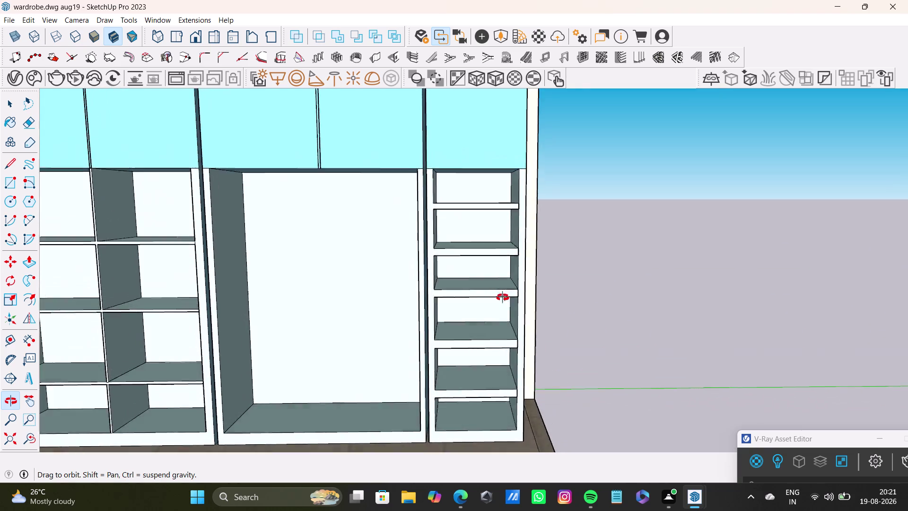
middle_drag(507, 289, 474, 350)
scroll(up, 3)
scroll(up, 3)
middle_drag(463, 230, 447, 235)
click(466, 211)
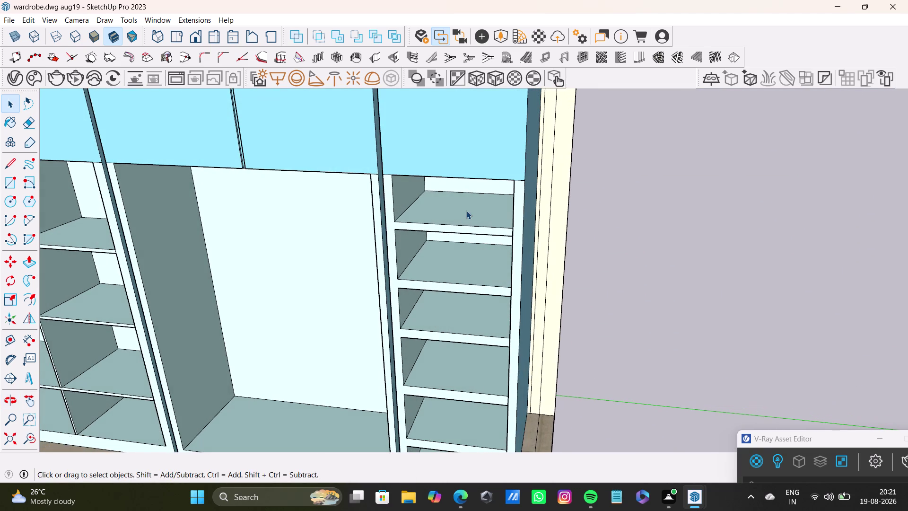
key(p)
drag(450, 200, 437, 200)
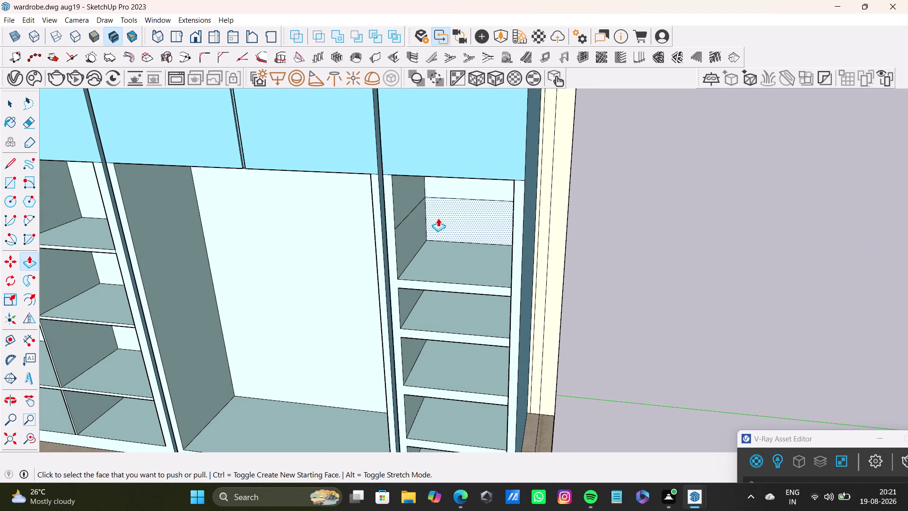
key(ctrl+z)
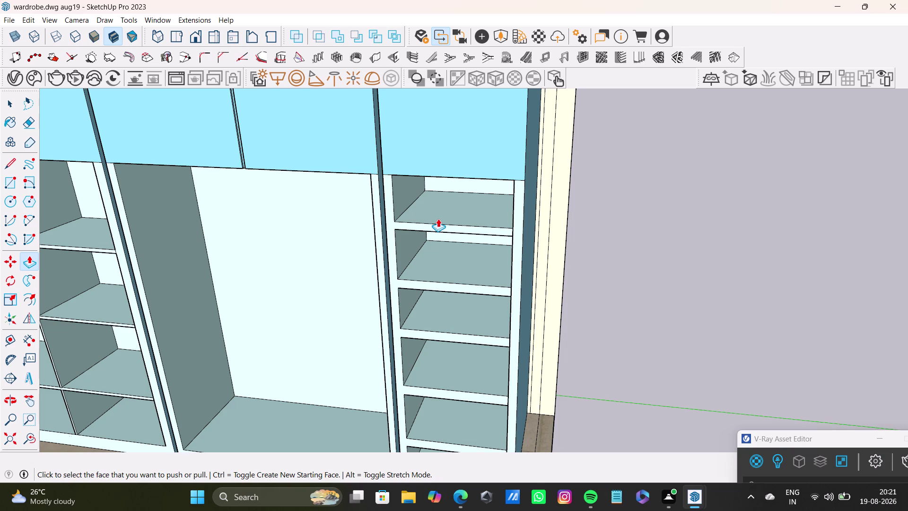
click(455, 214)
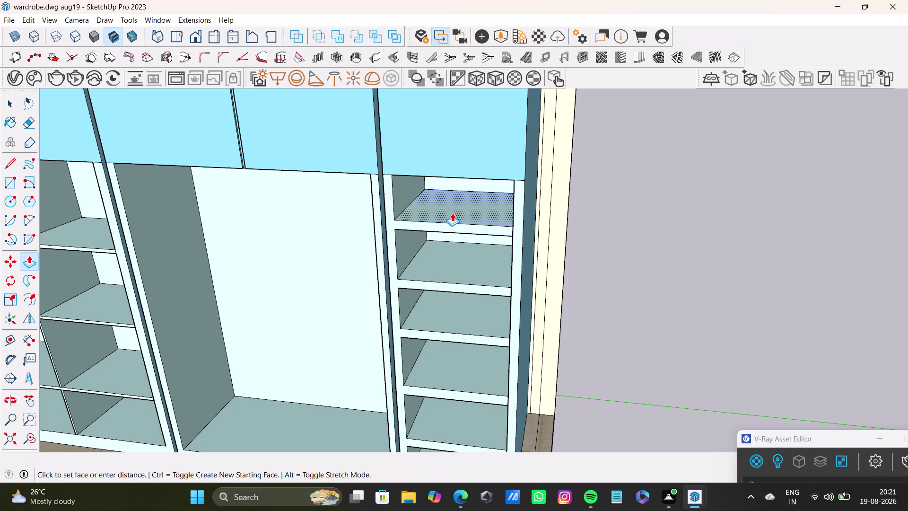
scroll(down, 3)
middle_drag(451, 371, 470, 261)
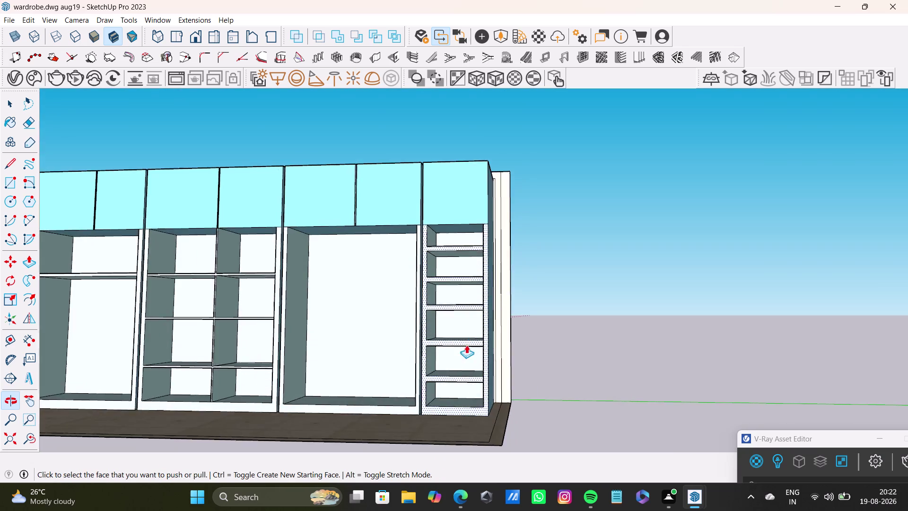
scroll(up, 3)
middle_drag(477, 343, 406, 416)
scroll(up, 3)
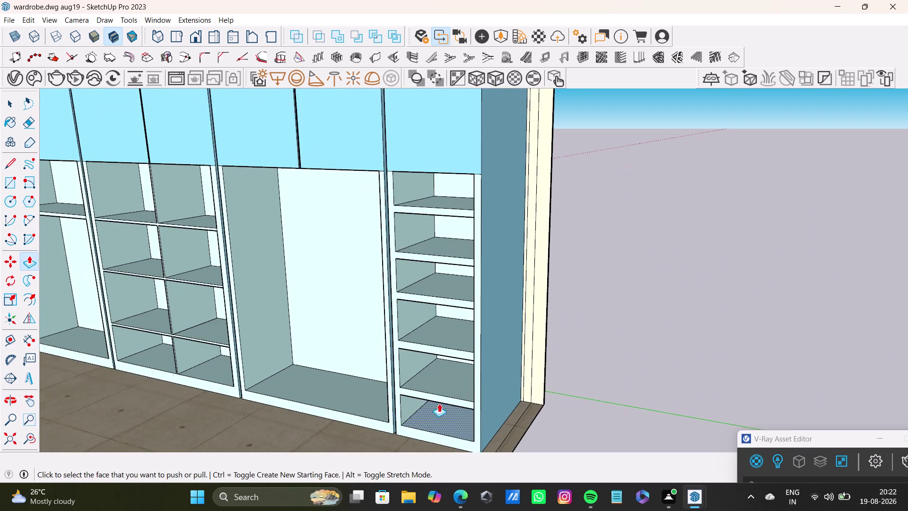
middle_drag(439, 403, 474, 383)
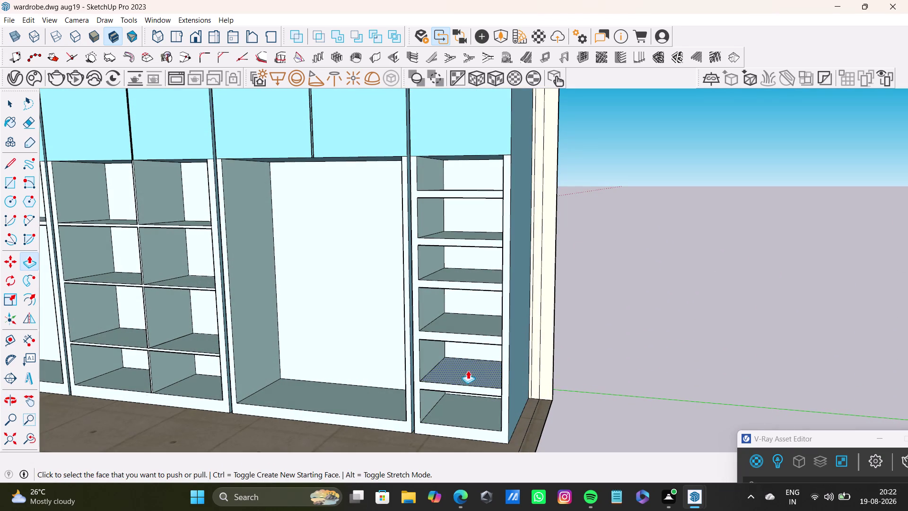
click(468, 371)
click(473, 321)
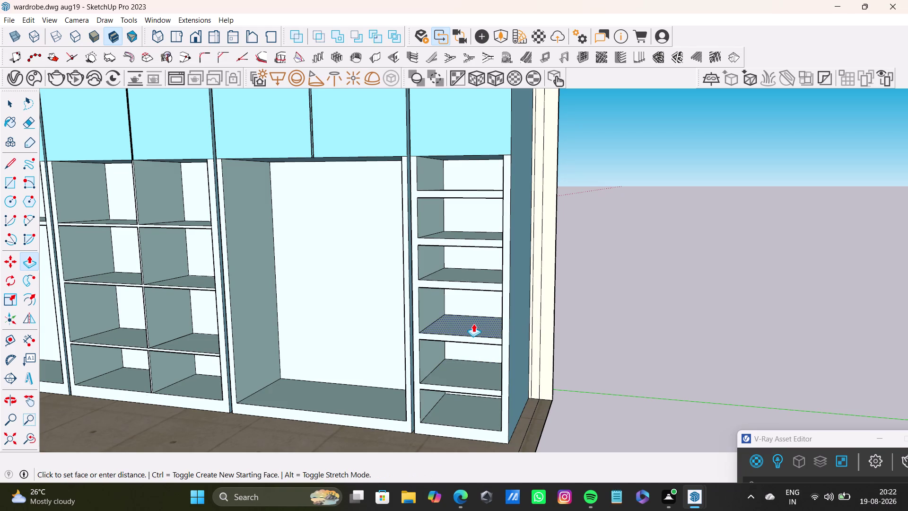
click(473, 271)
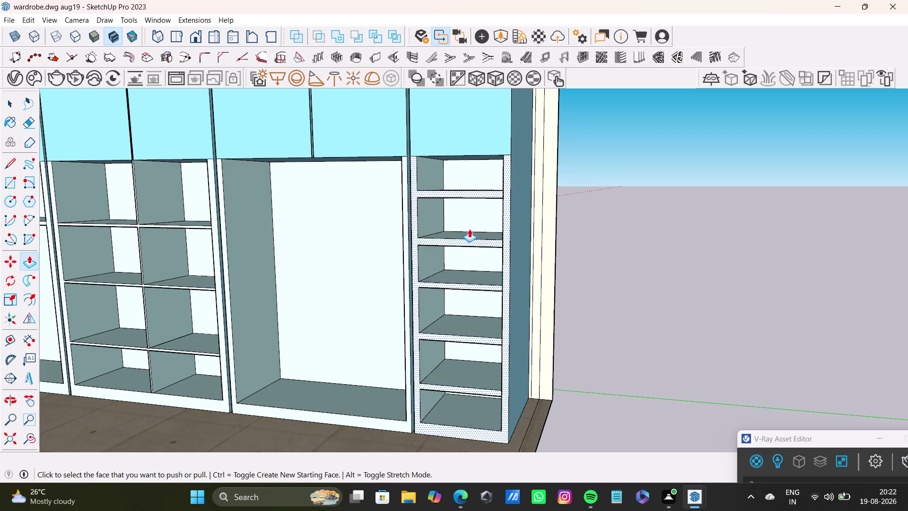
click(476, 233)
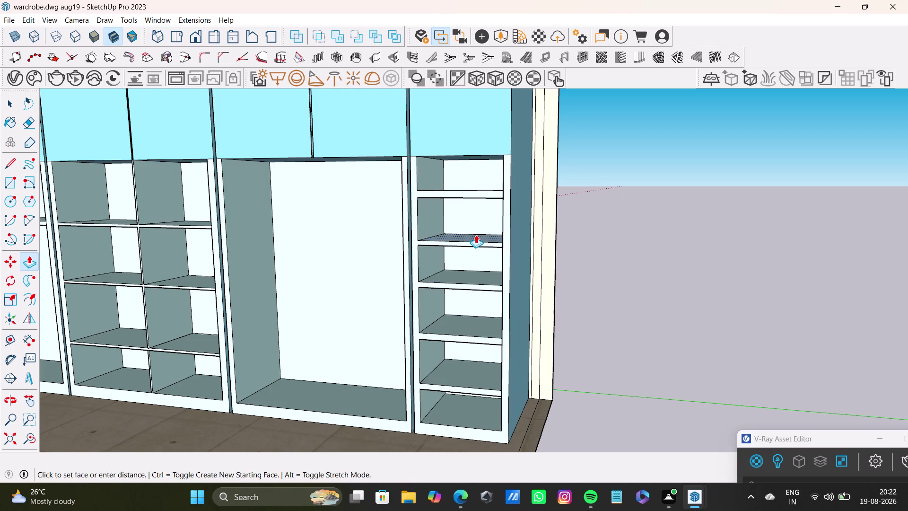
click(469, 413)
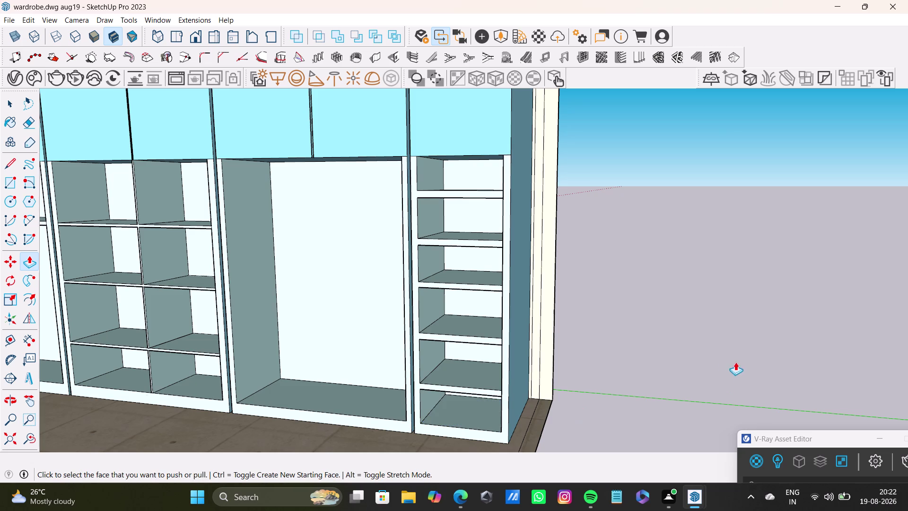
Orbit to a front-on view of the wardrobe, then bring up the PDF elevation.
key(space)
scroll(down, 3)
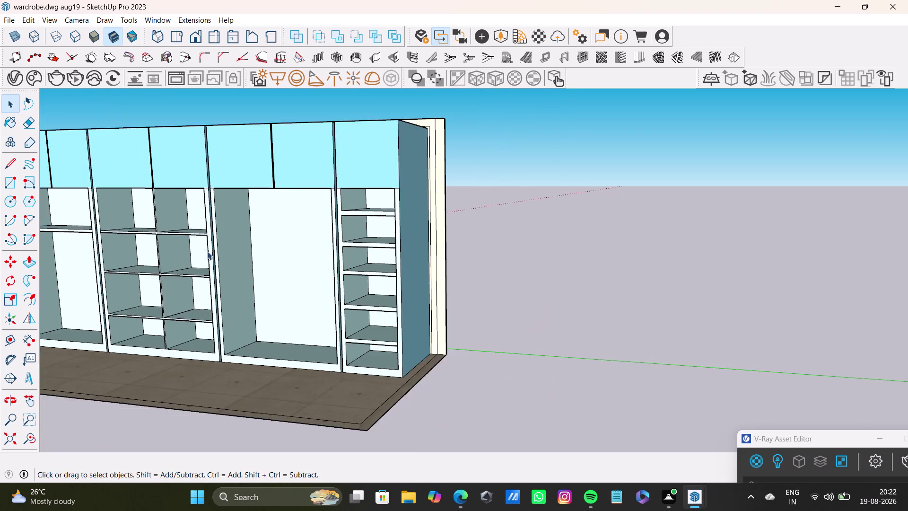
scroll(down, 3)
middle_drag(221, 279, 306, 333)
scroll(down, 3)
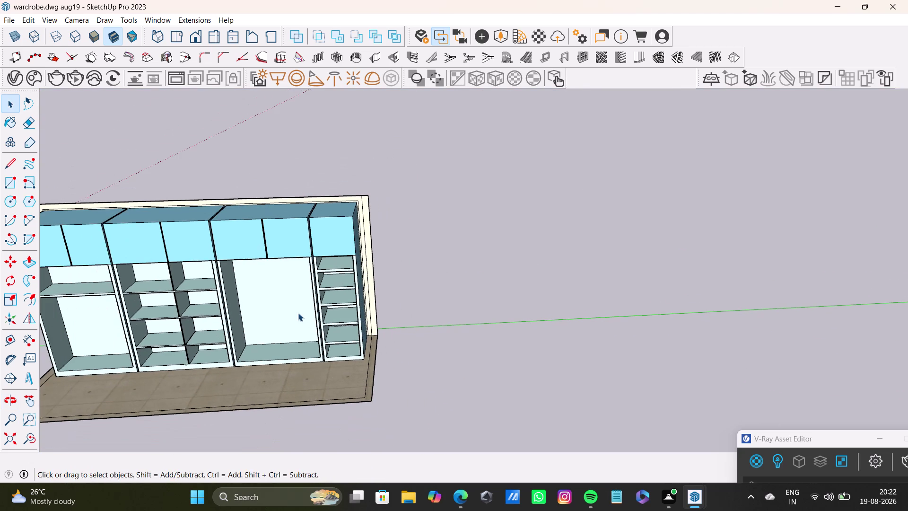
middle_drag(298, 312, 554, 302)
scroll(up, 3)
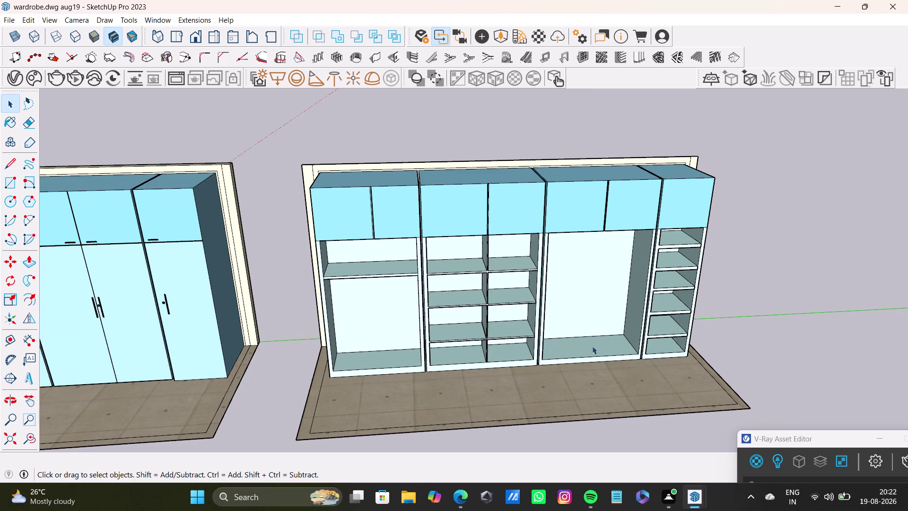
middle_drag(603, 340, 544, 280)
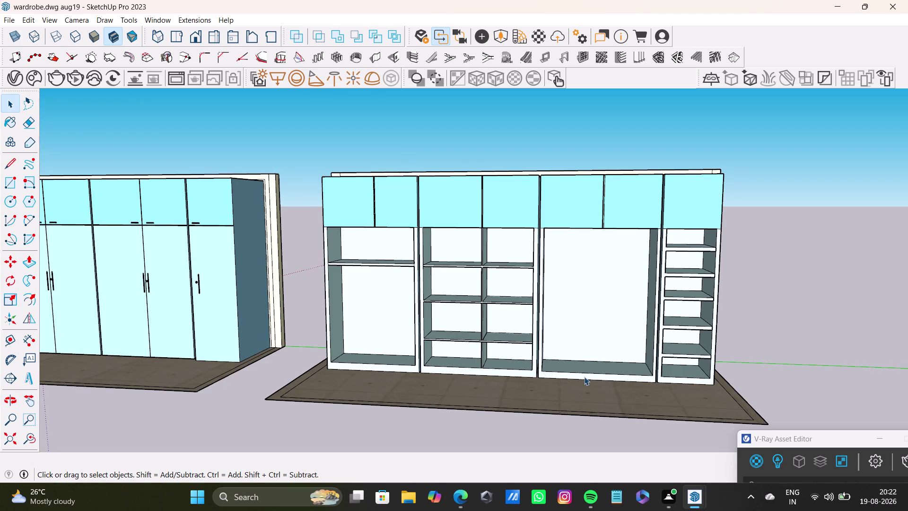
click(834, 5)
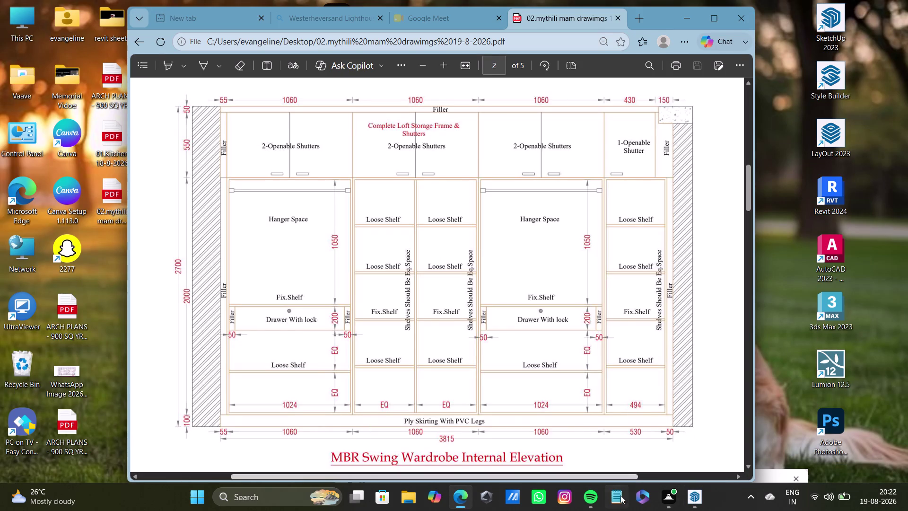
Switch between the PDF elevation and the model, ending close on the left compartments.
click(688, 498)
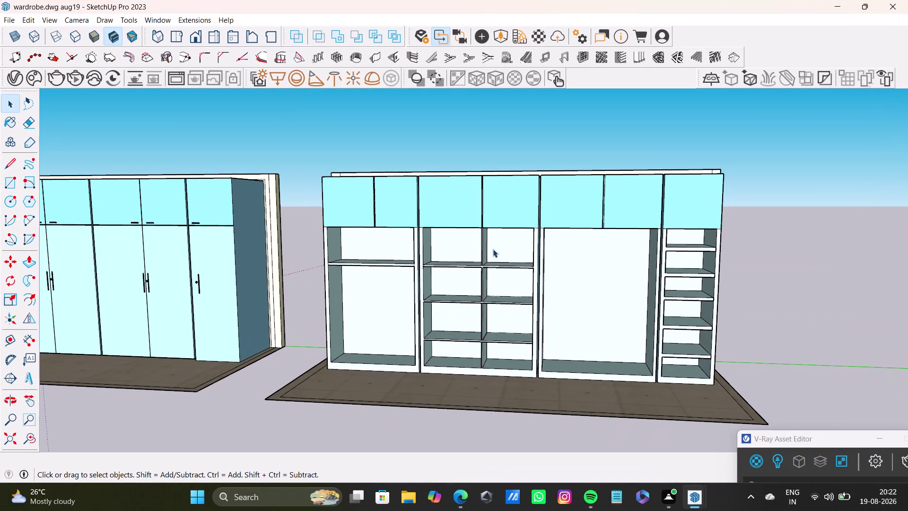
click(840, 0)
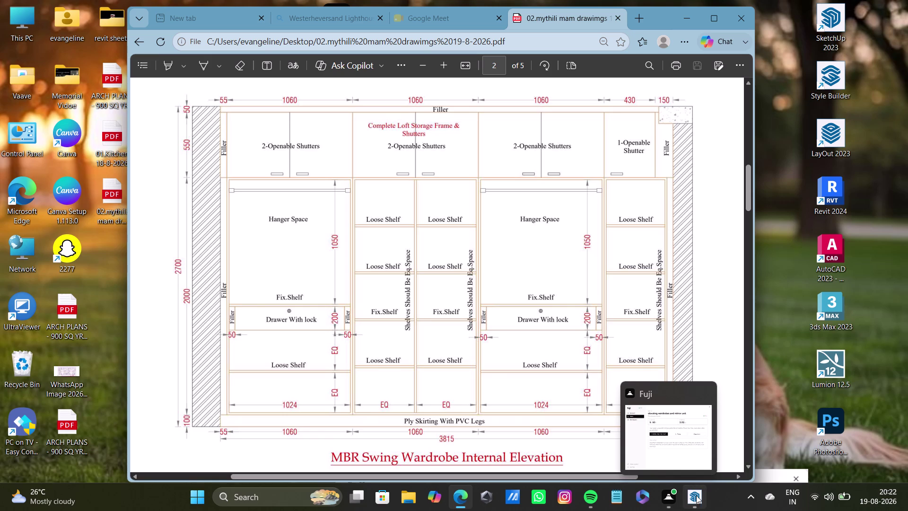
click(694, 495)
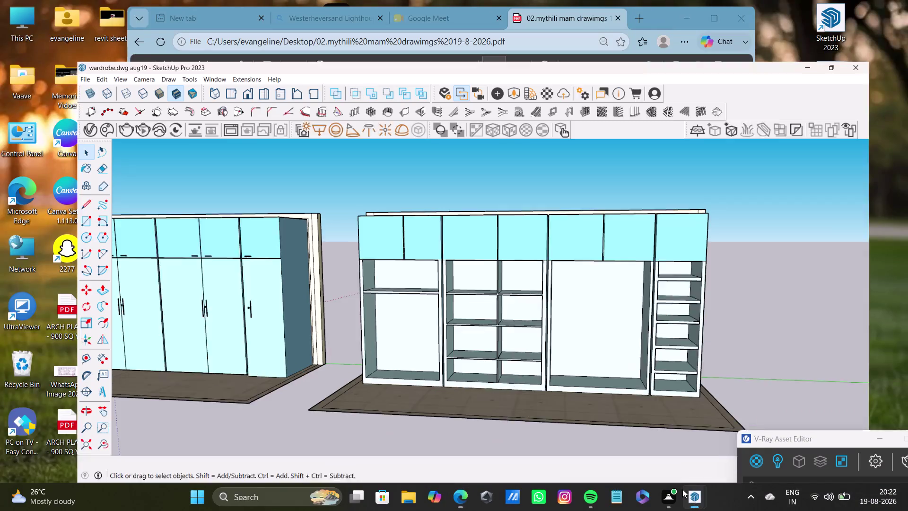
middle_drag(382, 304, 391, 311)
Push the left compartment's upper shelf front face back almost to the rear panel.
scroll(up, 3)
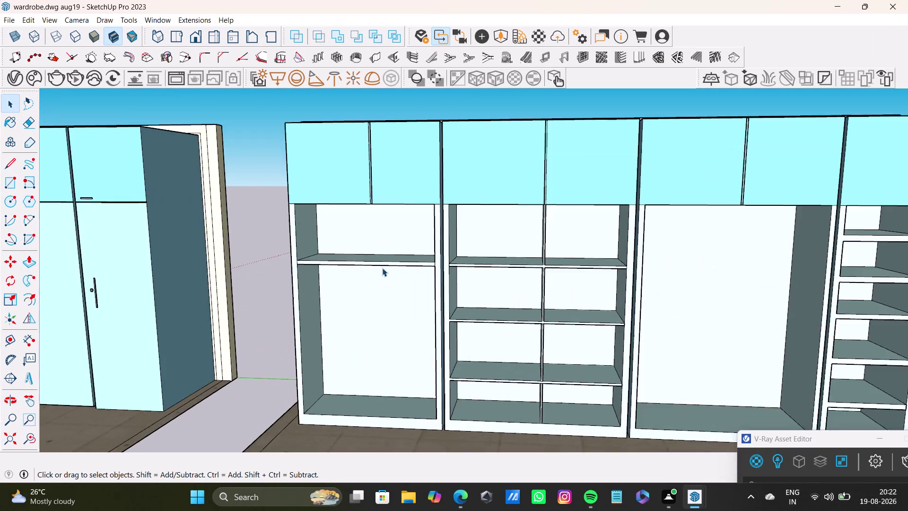
scroll(up, 3)
click(400, 259)
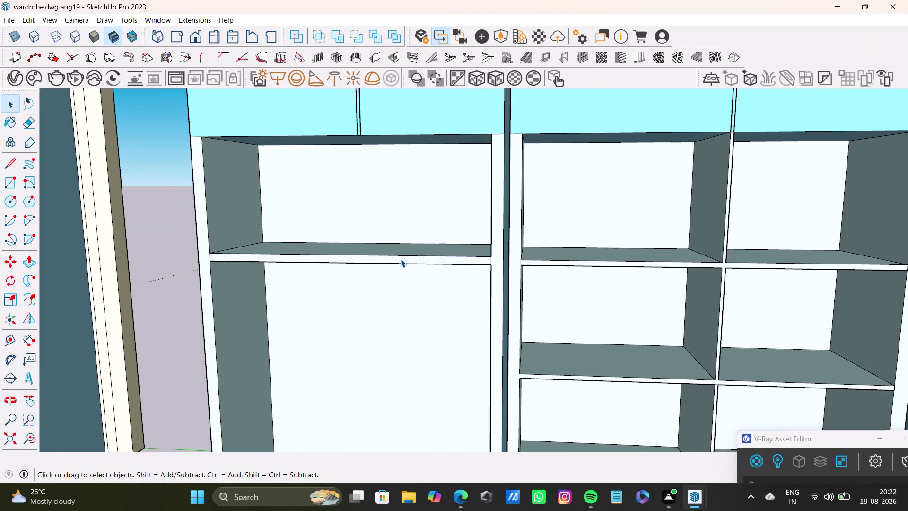
key(p)
drag(401, 259, 401, 257)
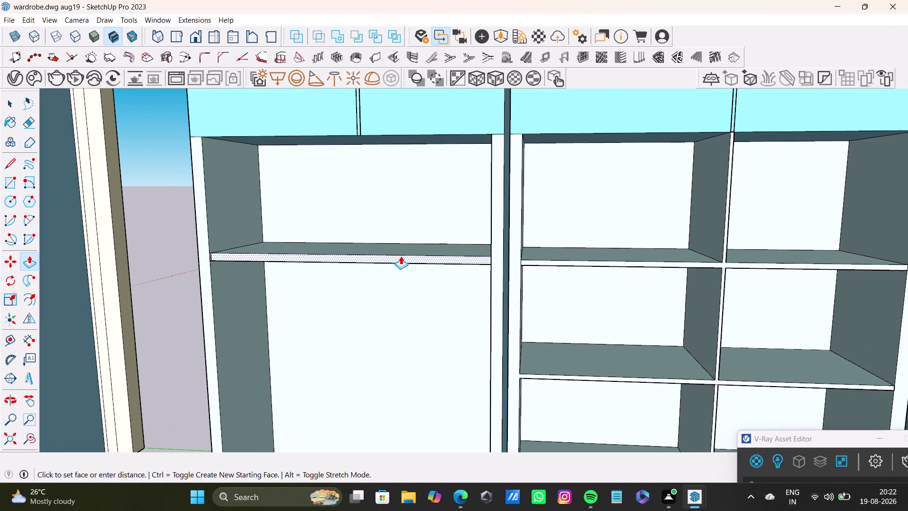
drag(401, 258, 343, 262)
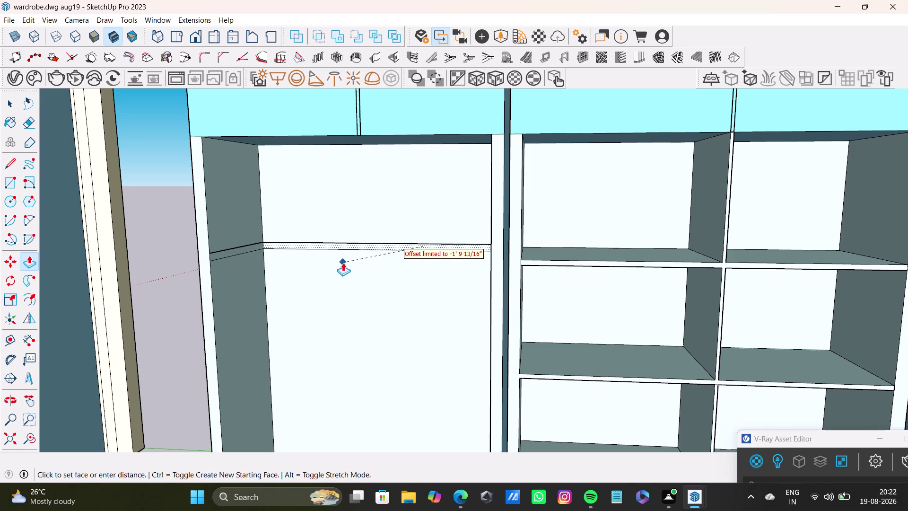
drag(343, 263, 340, 264)
scroll(down, 3)
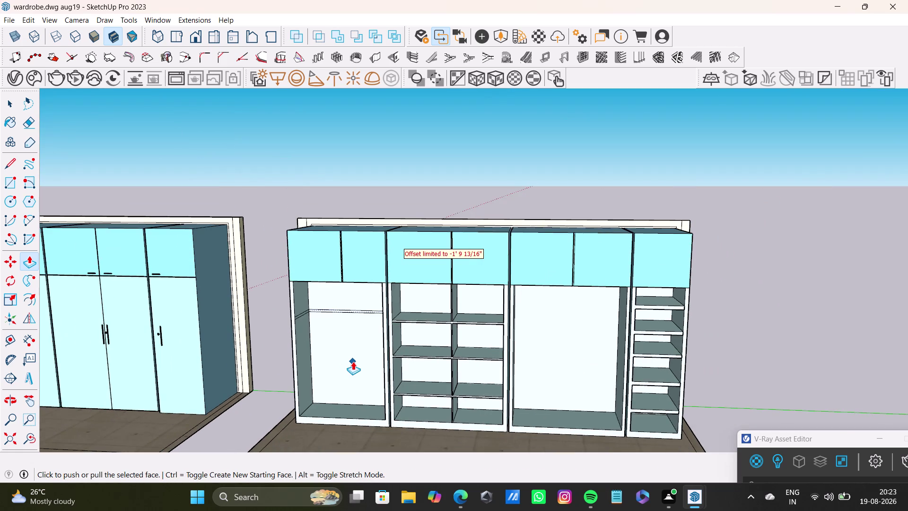
Orbit out to a front view of the wardrobe, then zoom toward the left compartment.
middle_drag(353, 361, 344, 281)
middle_drag(356, 285, 392, 299)
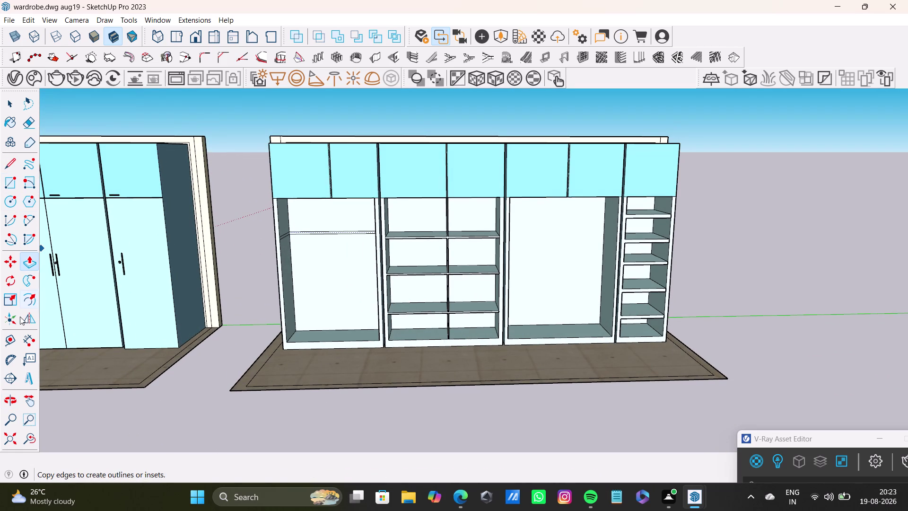
click(10, 185)
middle_drag(334, 301, 228, 271)
scroll(up, 3)
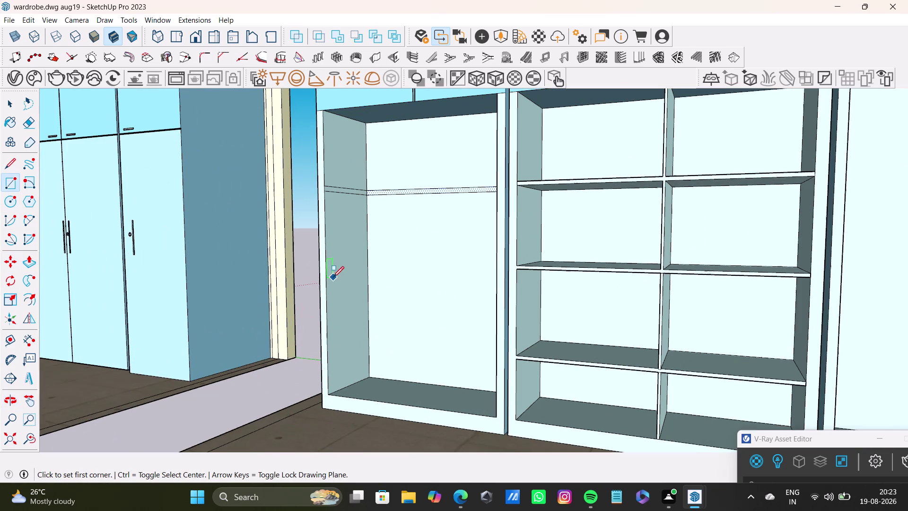
Draw a shelf-thickness rectangle on the left compartment's side panel below the recessed shelf.
click(327, 264)
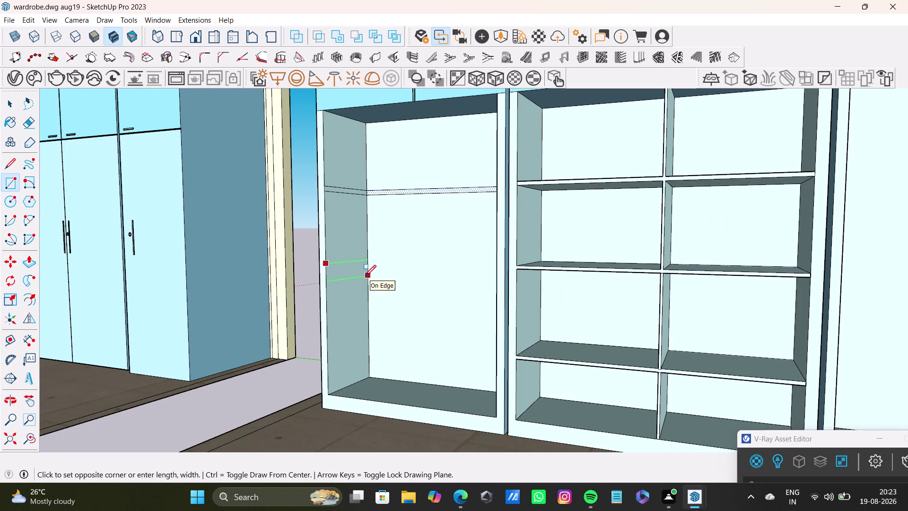
click(365, 276)
middle_drag(350, 323, 356, 326)
key(space)
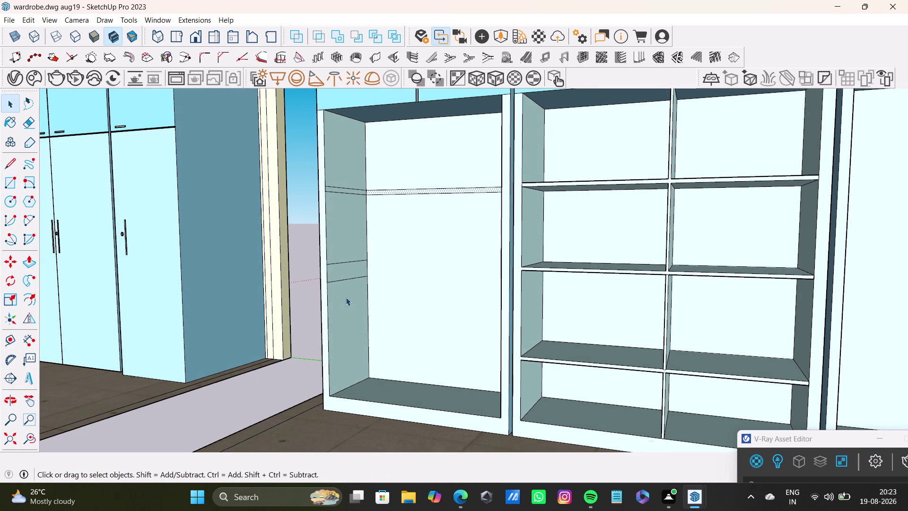
Extrude the rectangle across the compartment into a solid shelf and check it.
click(345, 273)
key(p)
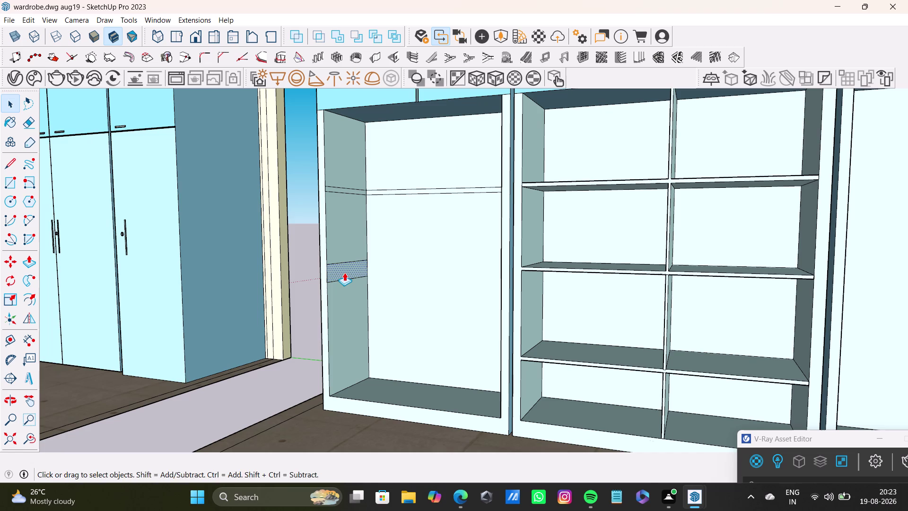
drag(345, 272, 513, 292)
scroll(down, 3)
middle_drag(382, 336, 456, 367)
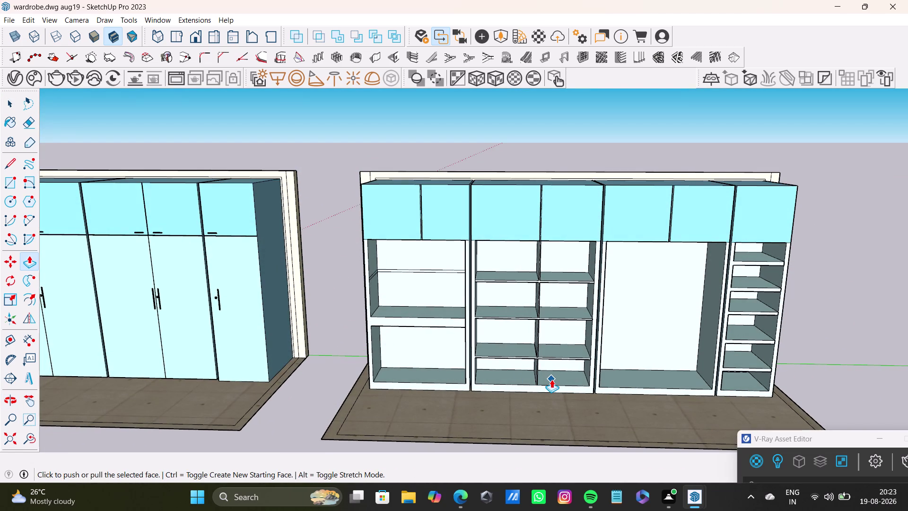
scroll(up, 3)
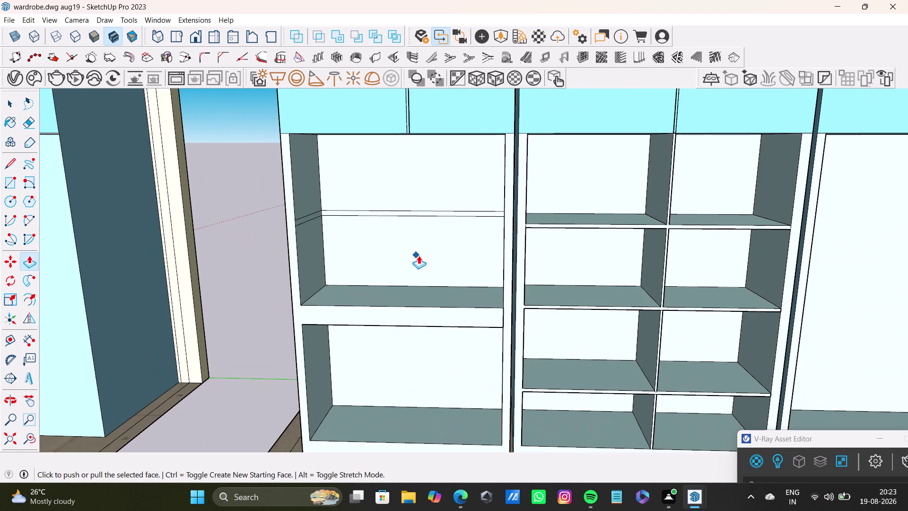
key(space)
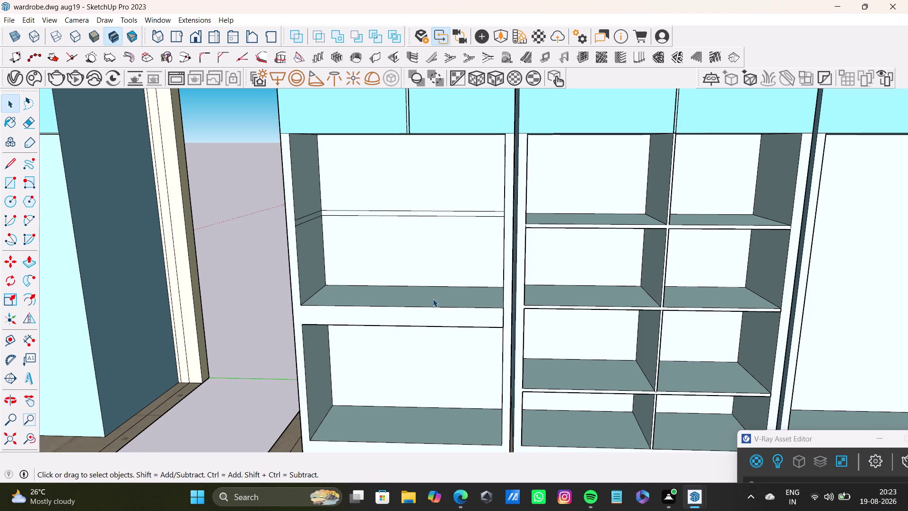
scroll(down, 3)
scroll(down, 3)
middle_drag(570, 316, 439, 251)
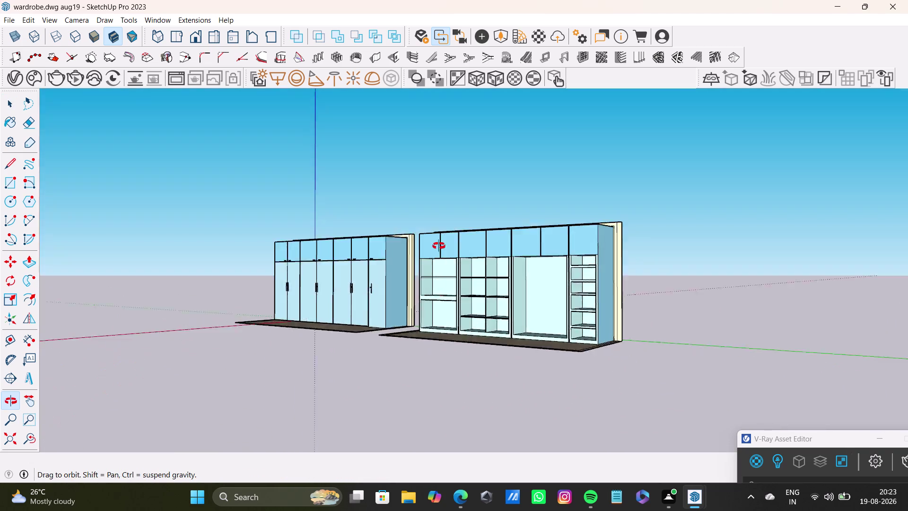
middle_drag(439, 251, 546, 331)
scroll(down, 3)
scroll(up, 3)
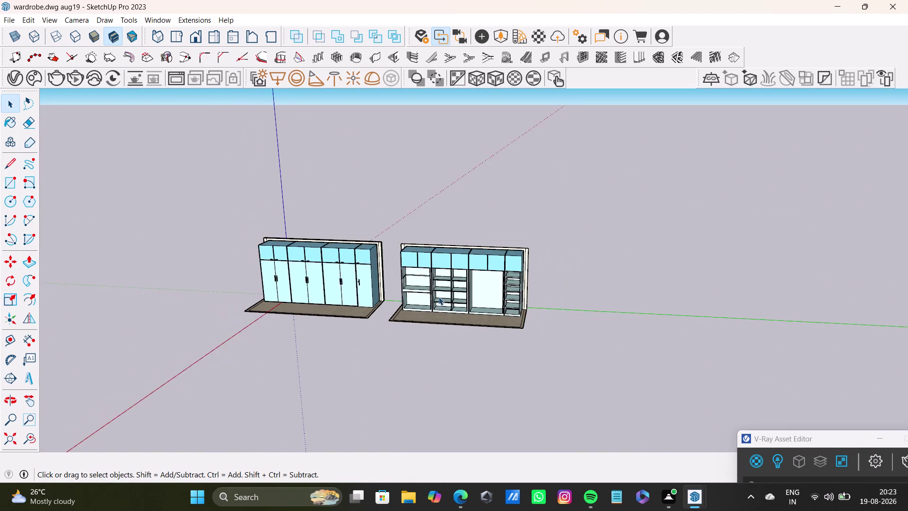
scroll(up, 3)
middle_drag(469, 312, 487, 337)
scroll(down, 3)
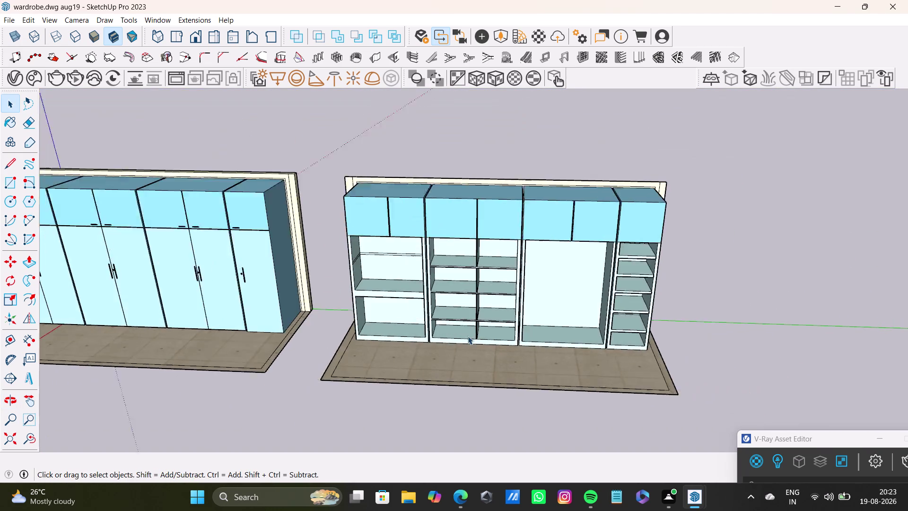
scroll(down, 3)
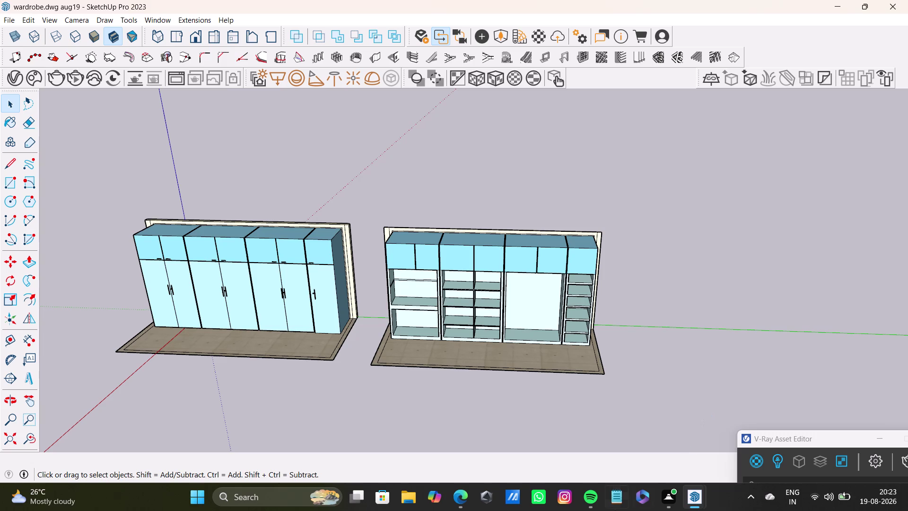